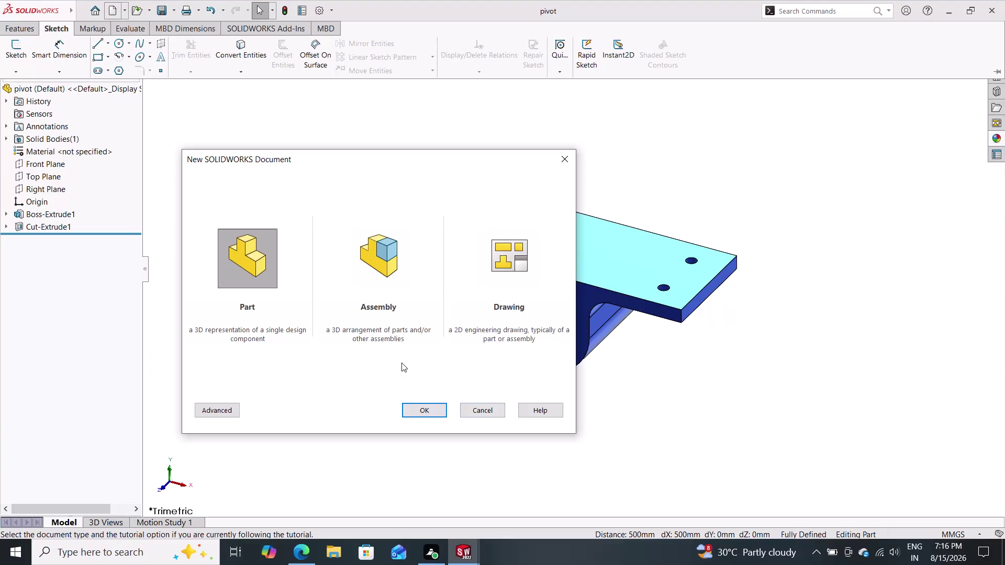
Create a new blank Part document from the New SOLIDWORKS Document dialog.
click(423, 408)
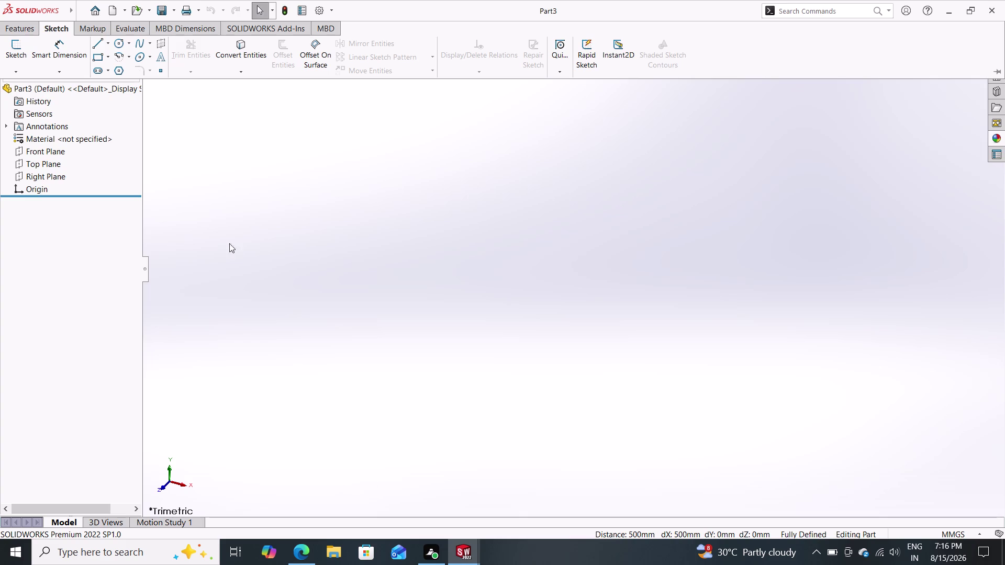
click(62, 154)
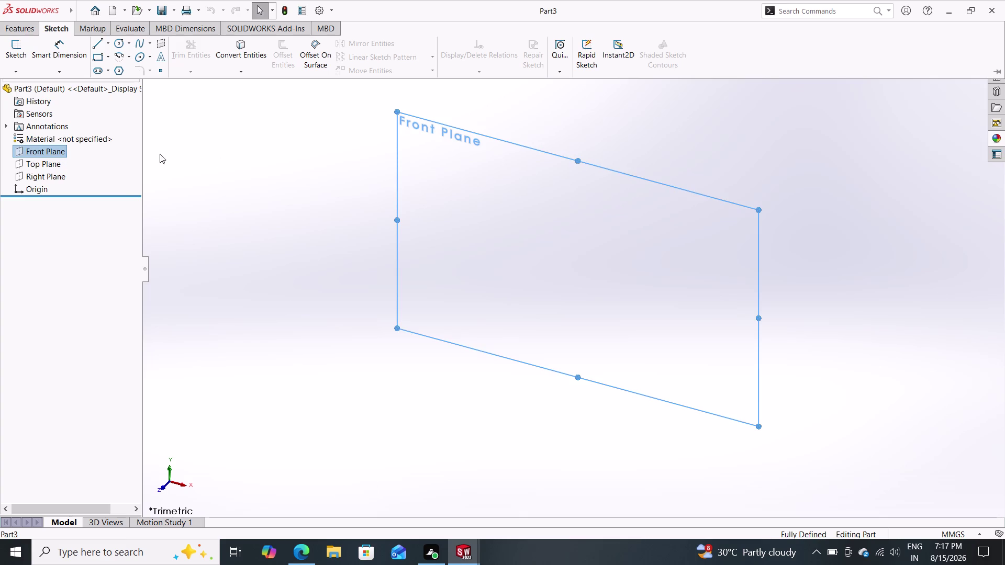
Start a new sketch on the Front Plane.
click(31, 152)
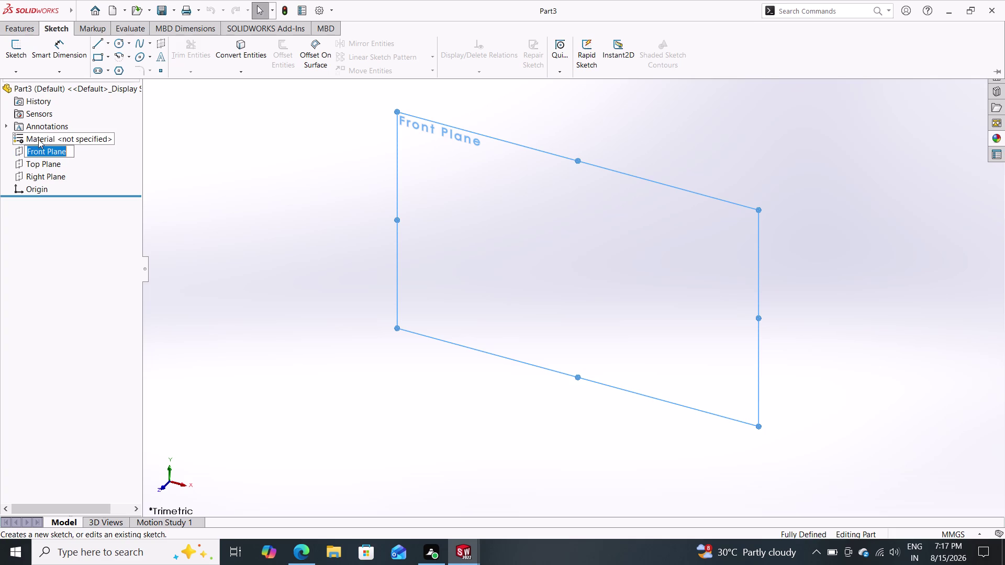
click(31, 156)
click(14, 153)
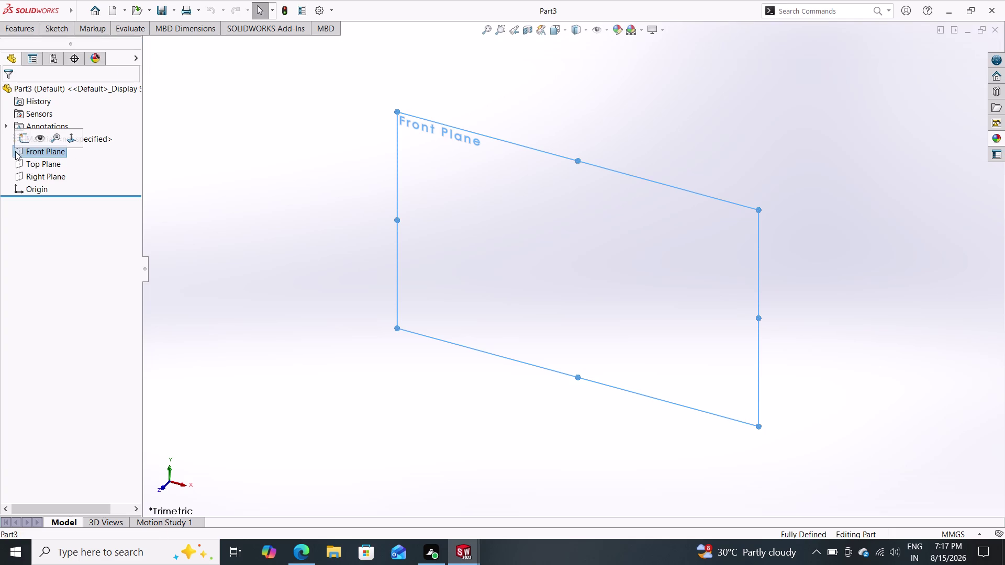
click(22, 140)
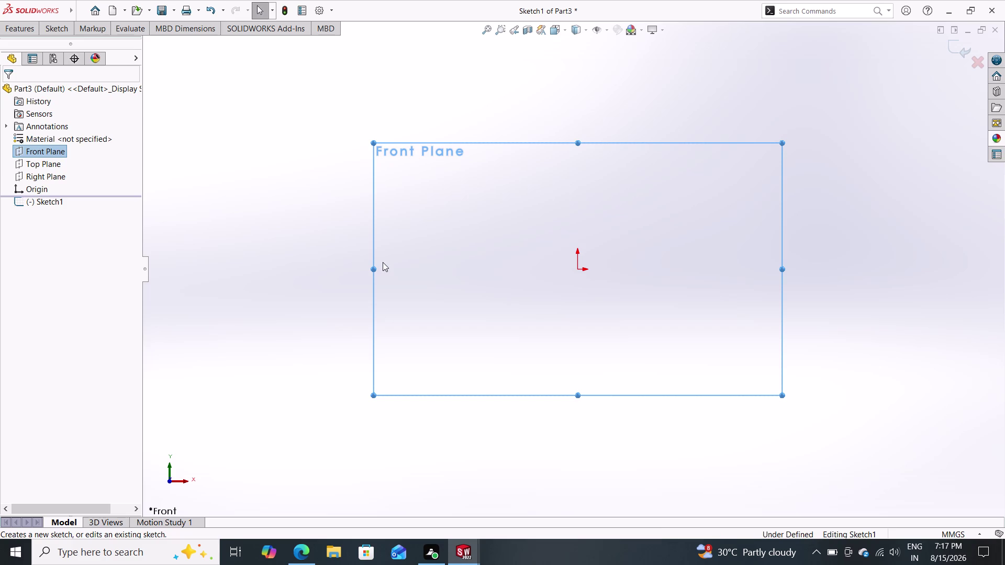
Draw a vertical construction centerline running down from the origin.
click(62, 25)
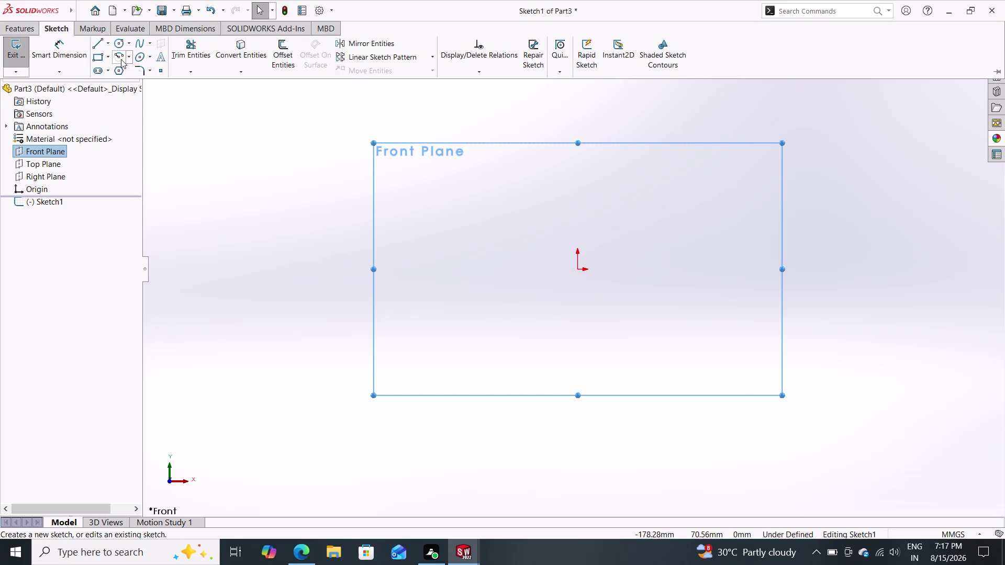
click(106, 40)
click(112, 67)
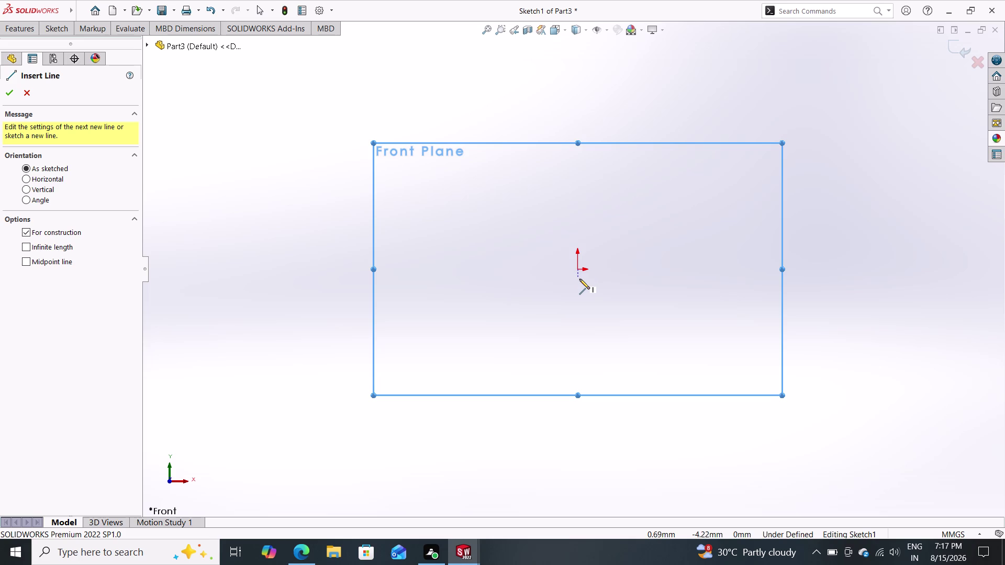
click(578, 270)
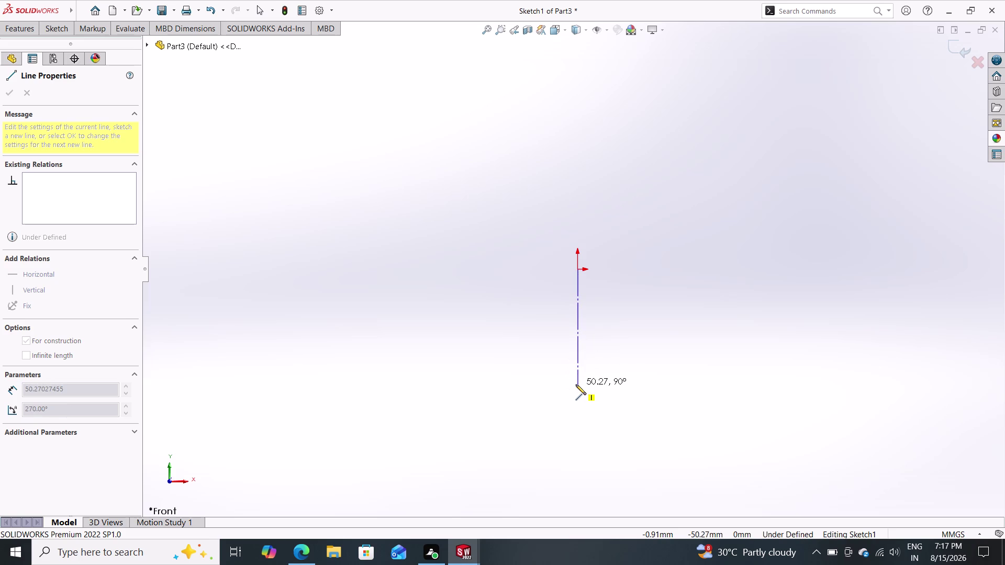
click(575, 420)
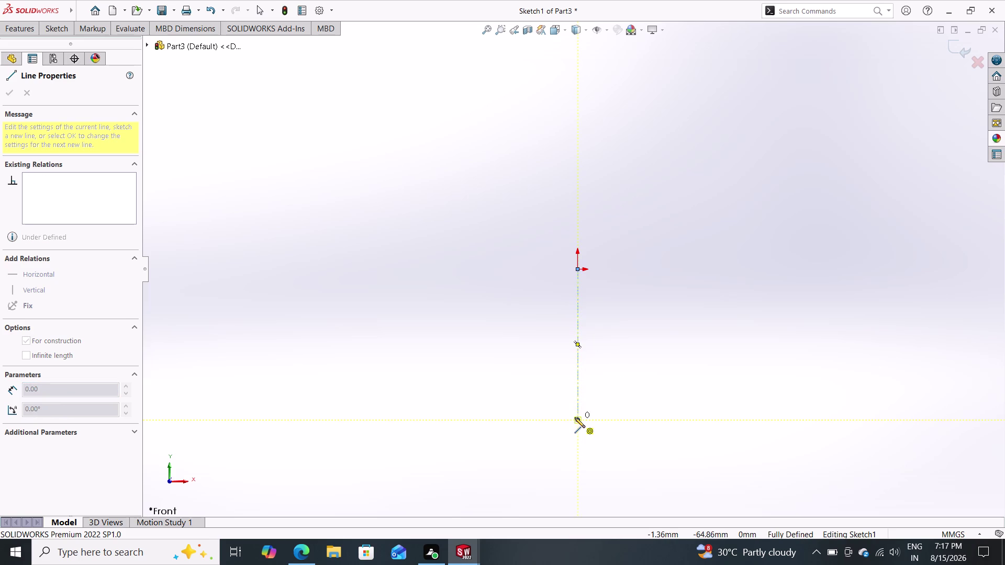
key(Escape)
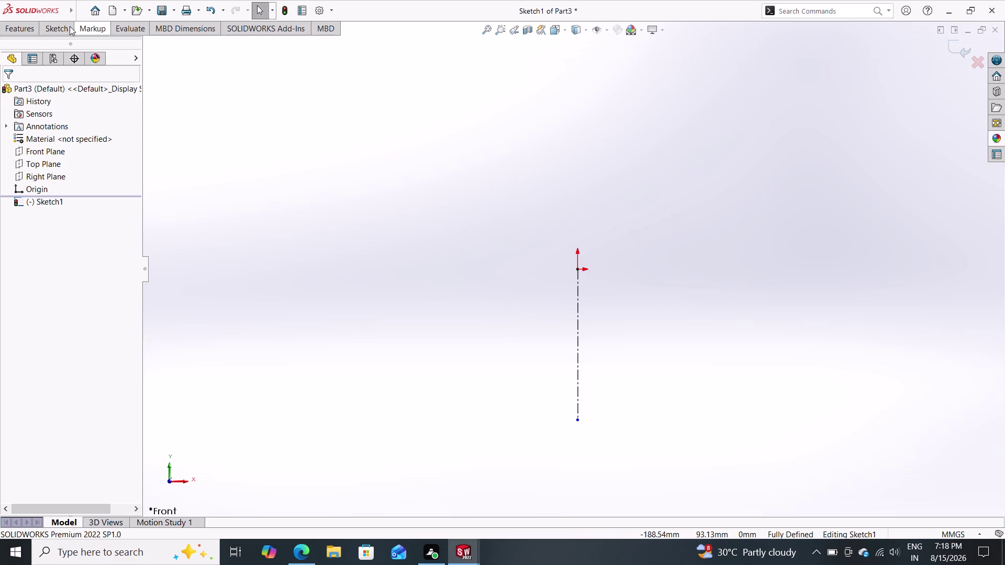
click(56, 27)
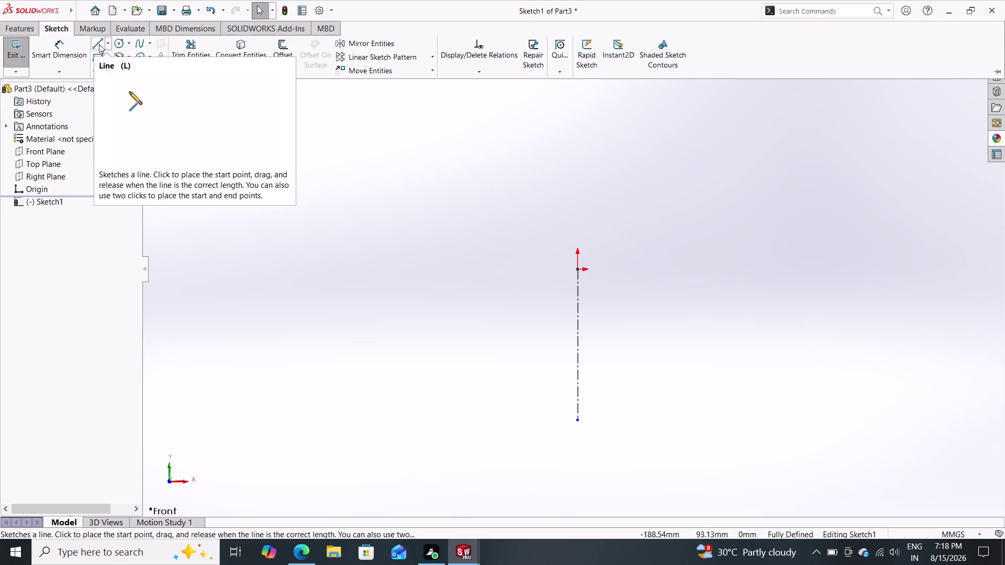
Draw bottom, left and top lines forming a tall outline joined to the centerline.
click(94, 44)
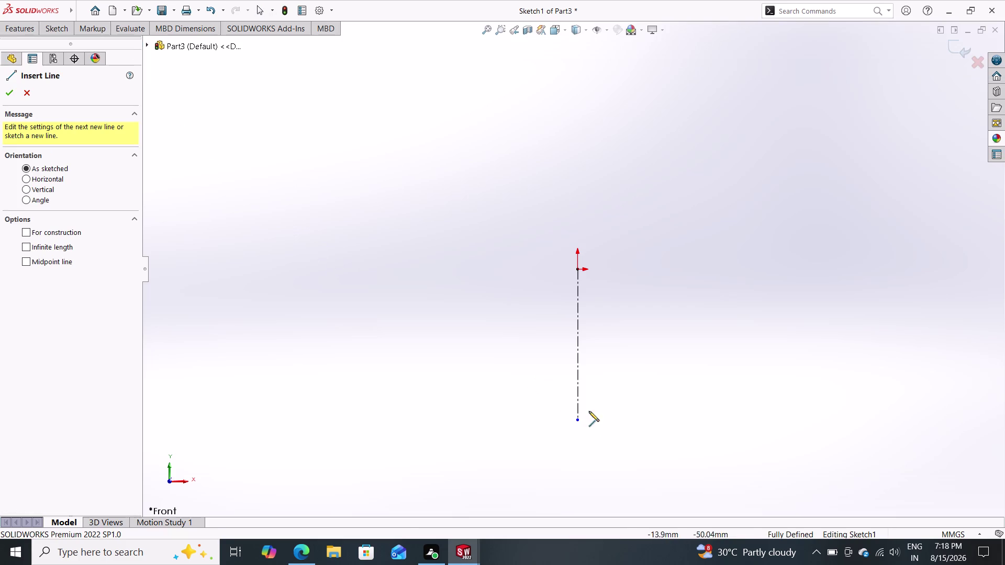
click(578, 421)
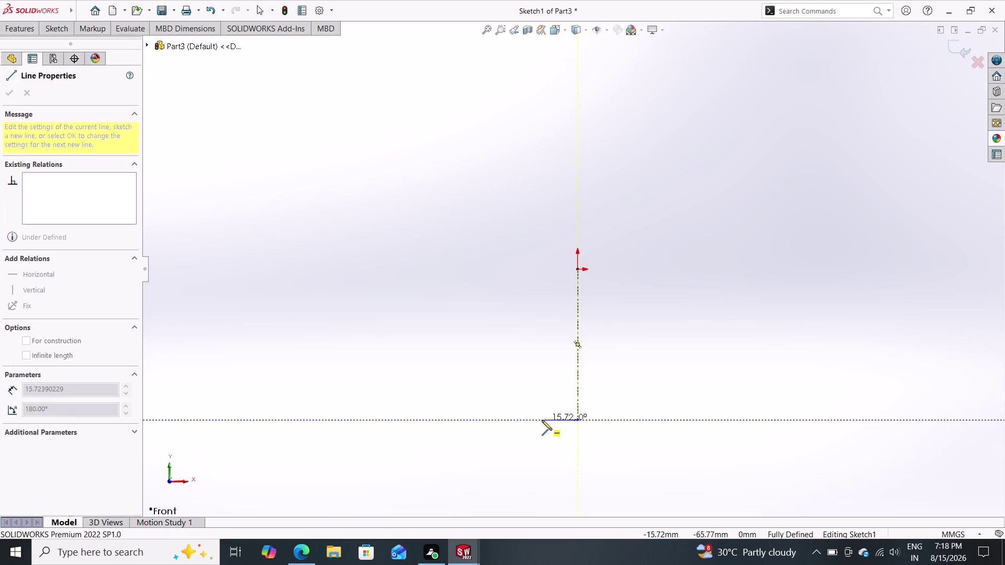
click(542, 421)
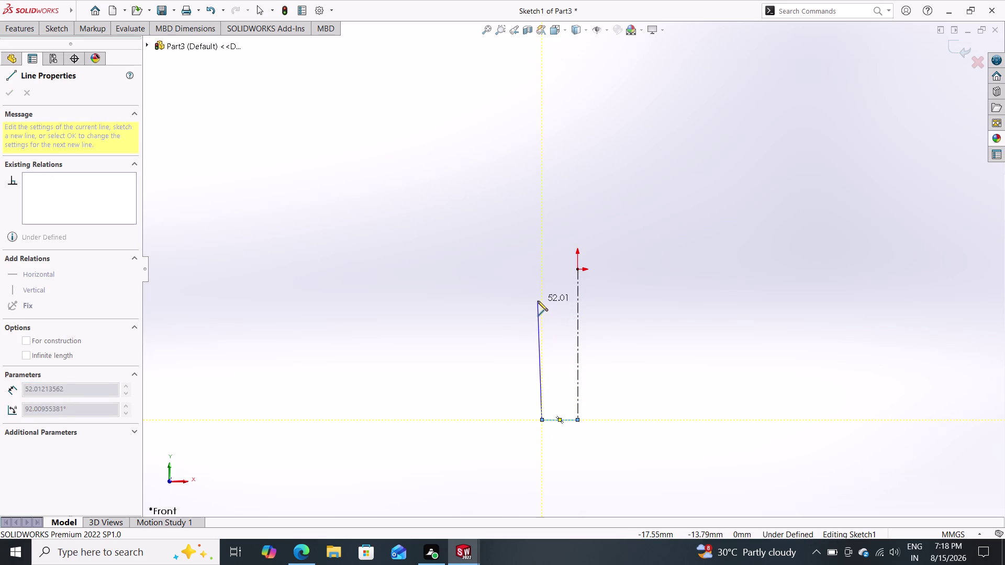
click(541, 268)
click(579, 268)
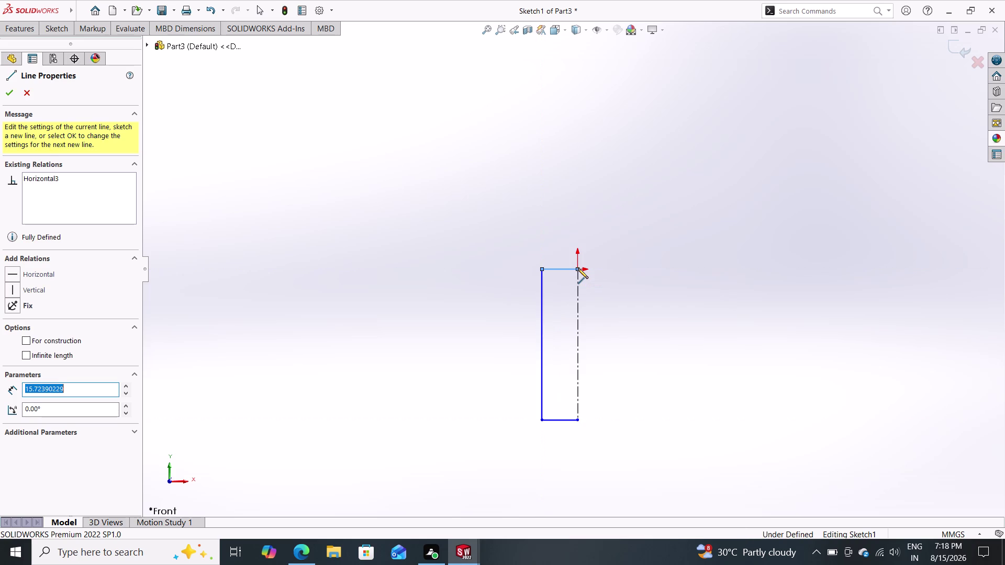
key(Escape)
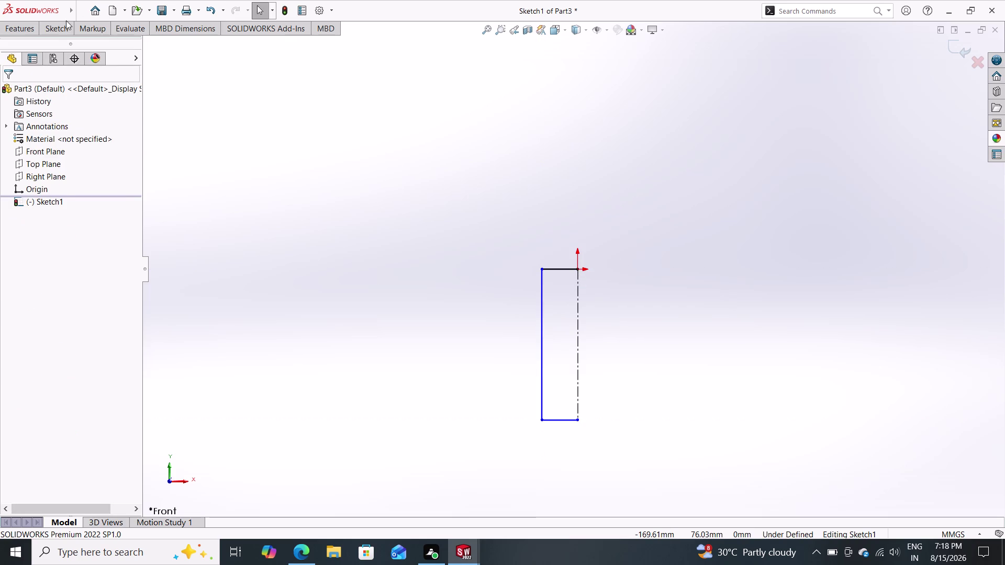
Start Smart Dimension on the left line to set its height.
click(59, 26)
click(58, 51)
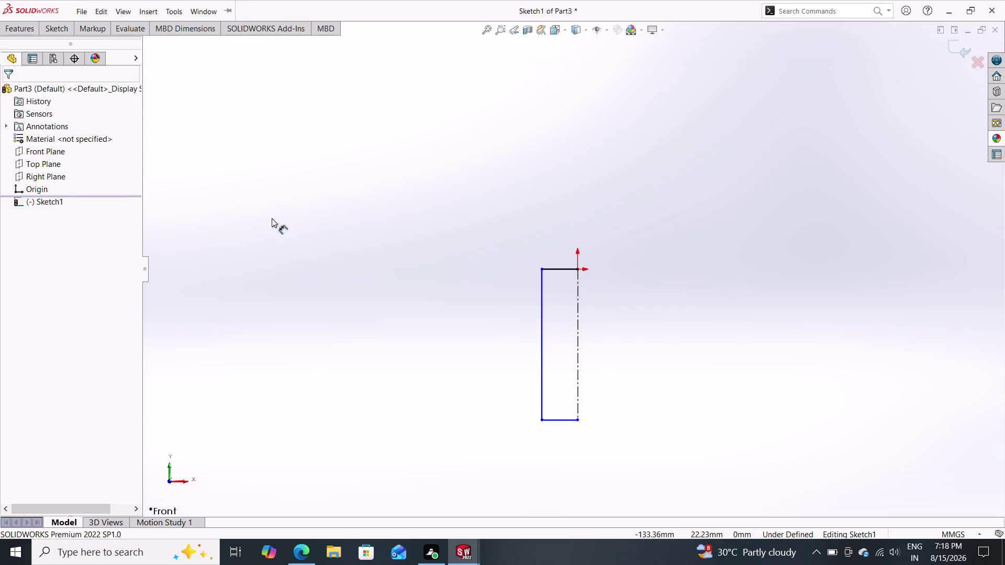
drag(540, 330, 530, 329)
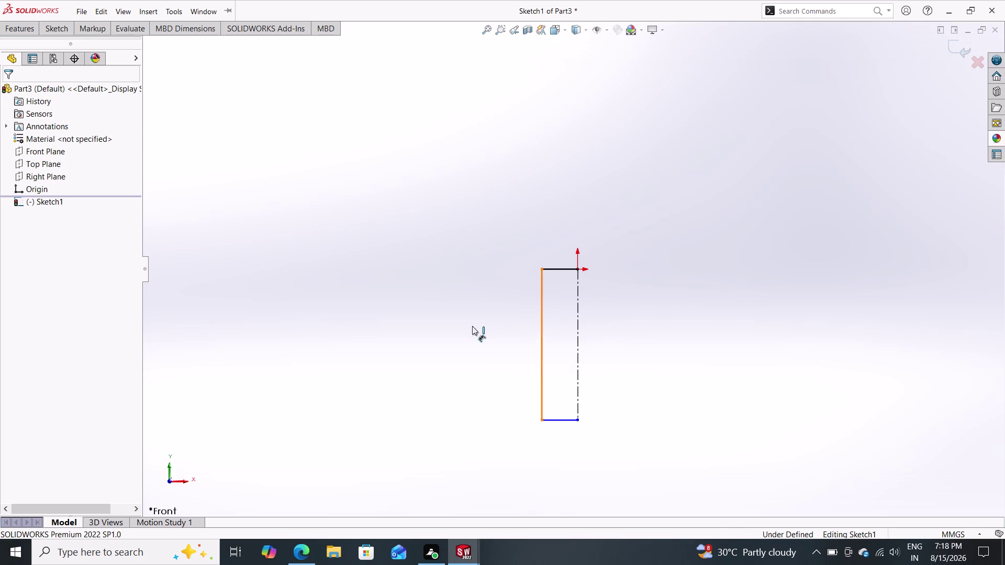
click(460, 326)
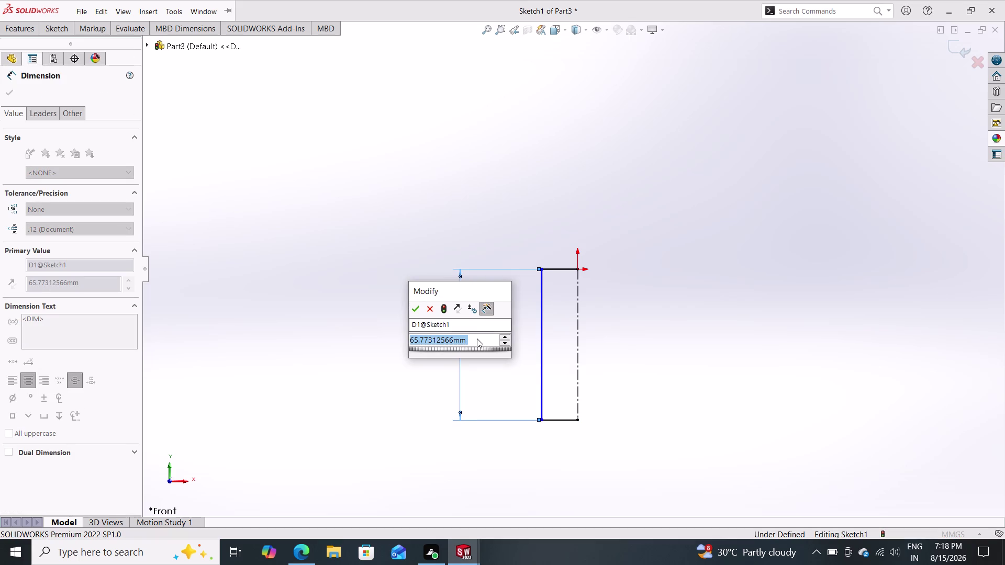
Dimension the outline 325 mm tall and 75 mm wide.
text(325)
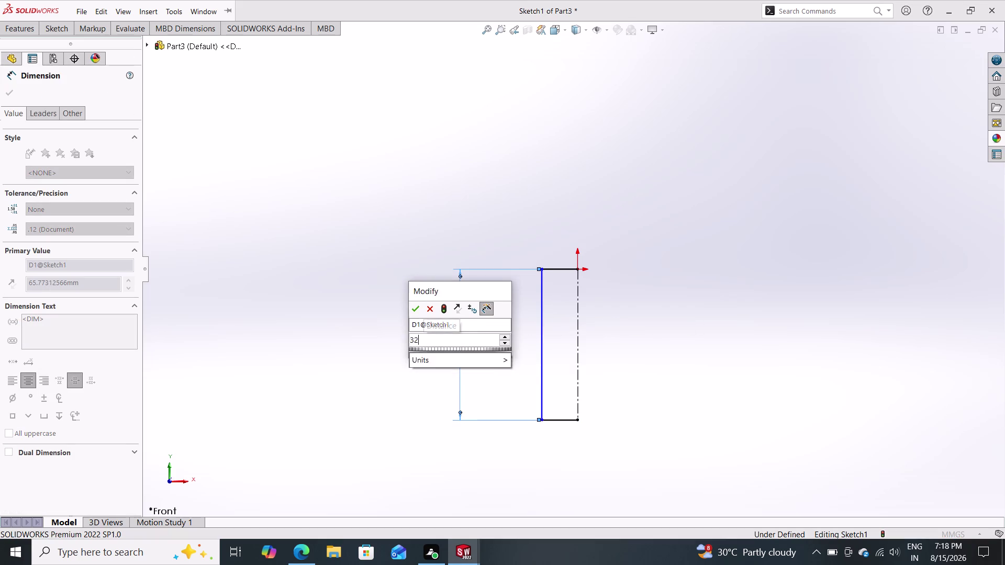
key(Return)
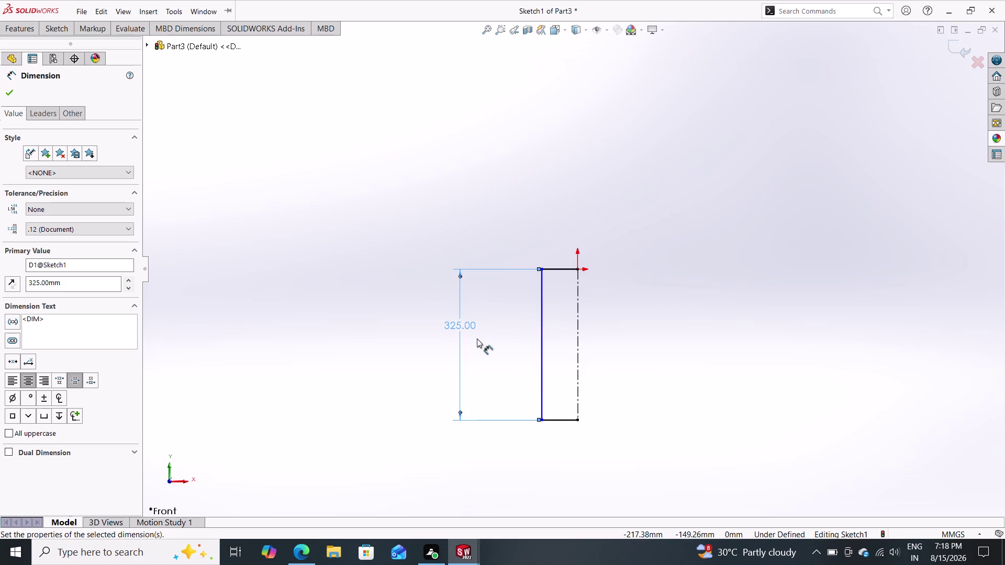
click(559, 420)
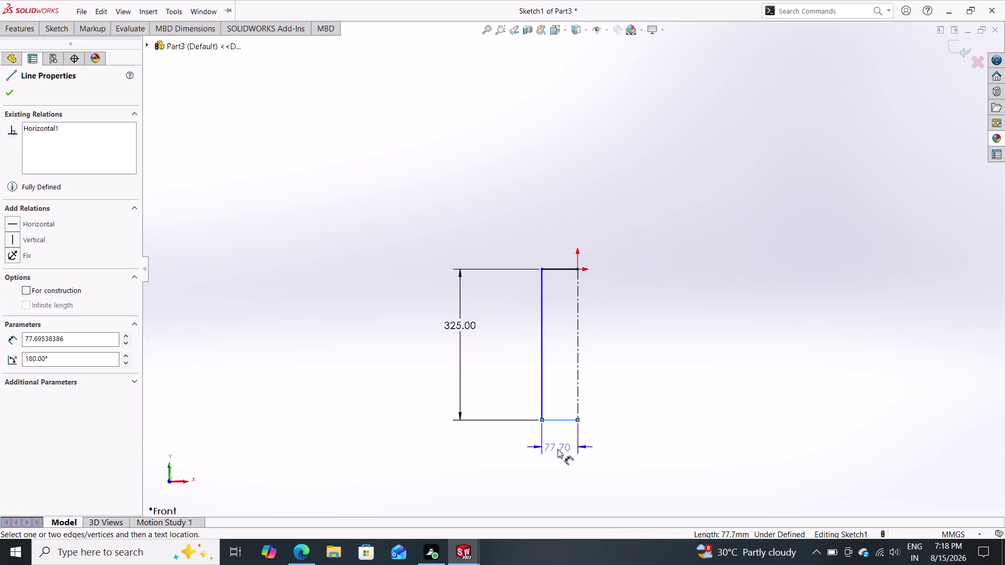
click(557, 449)
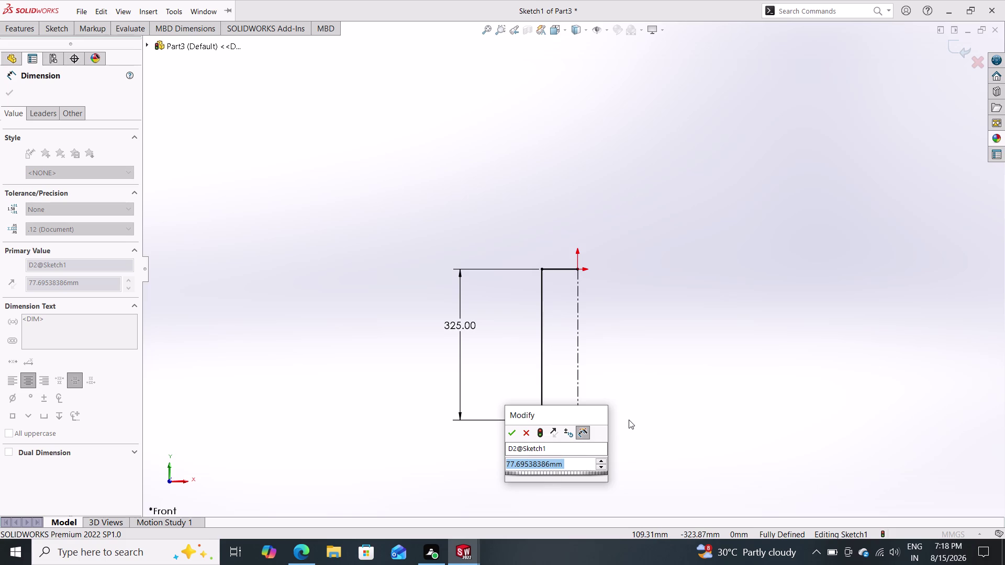
text(75)
key(Return)
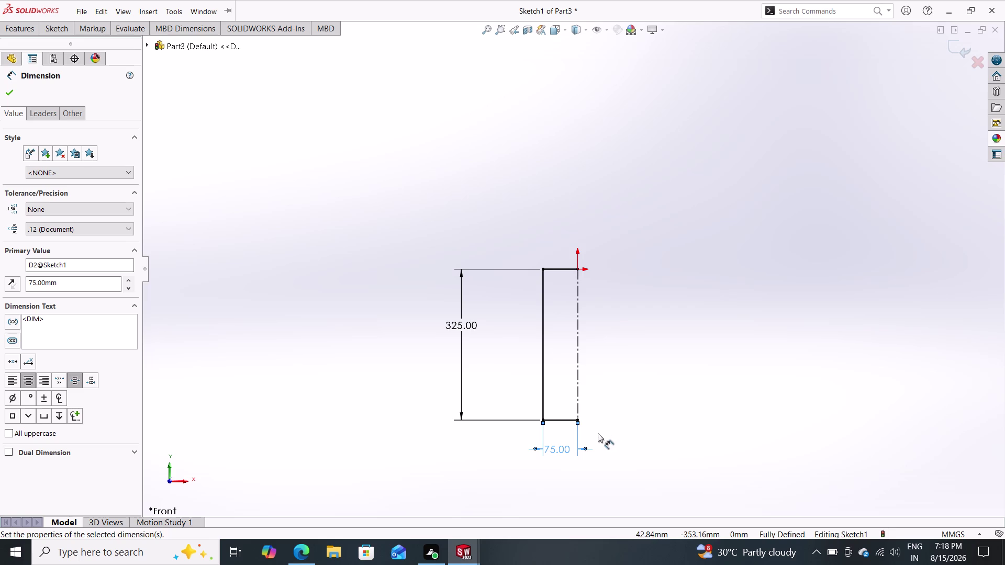
click(56, 31)
Draw a line along the centerline from its bottom end up to the origin.
click(96, 43)
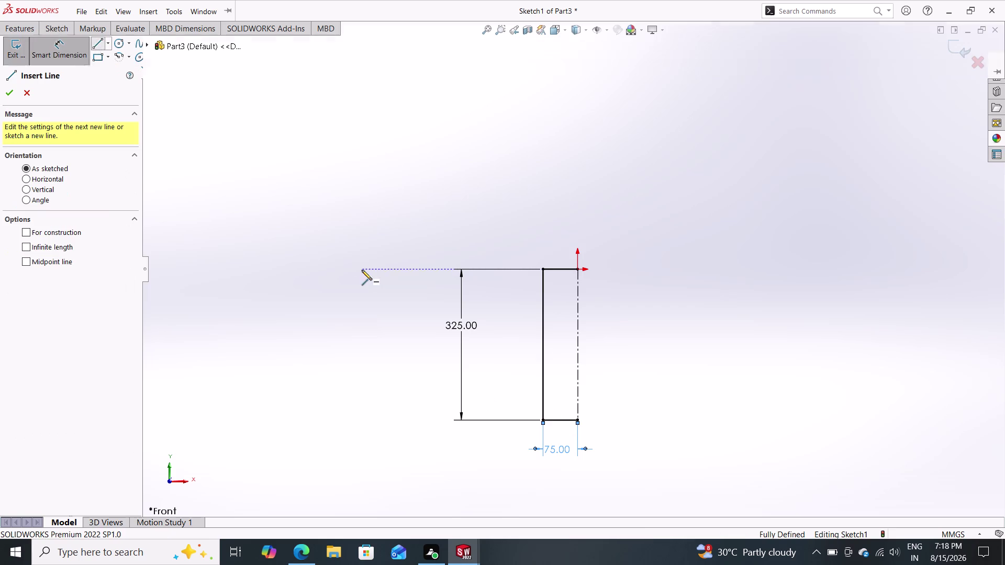
click(577, 422)
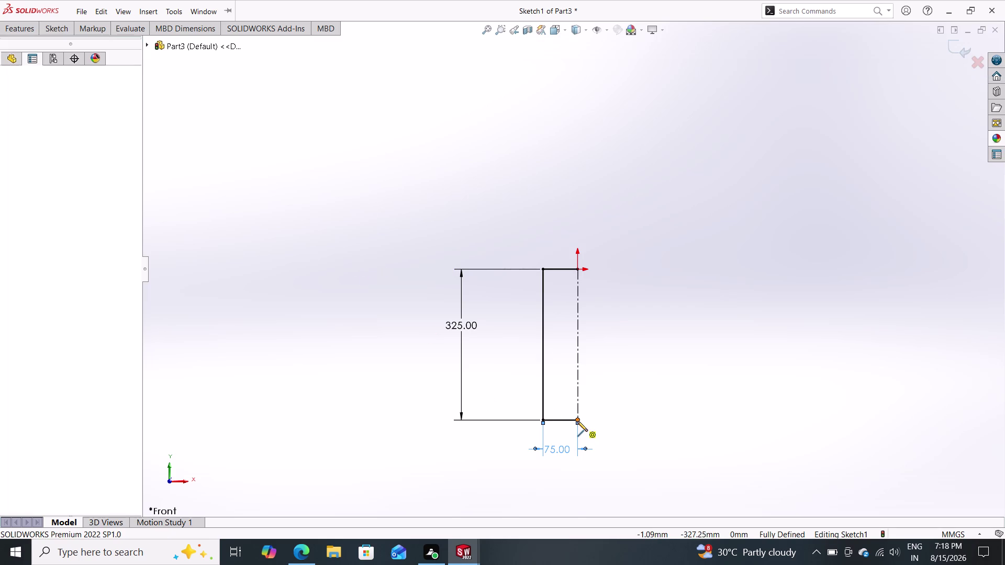
click(578, 270)
key(Escape)
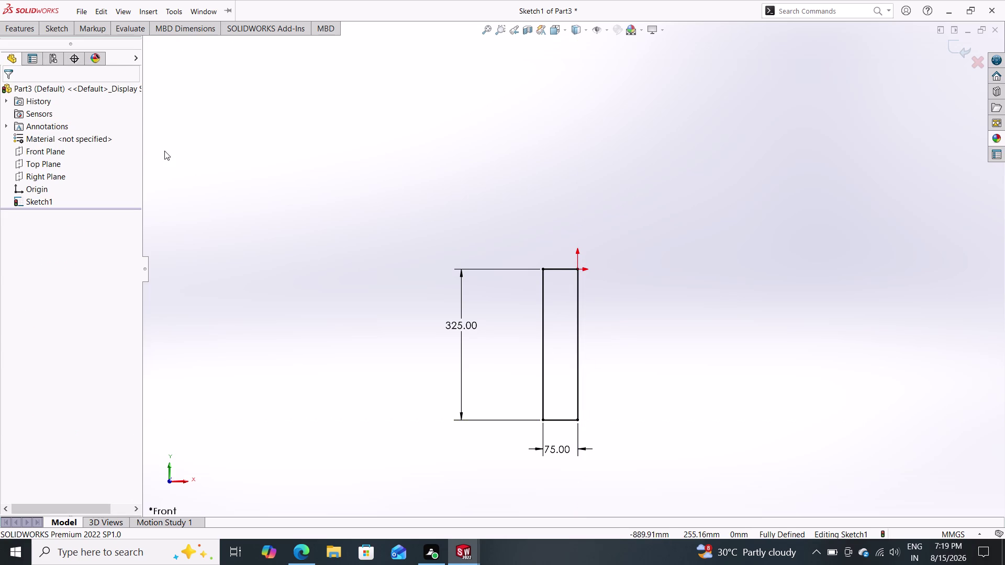
click(52, 29)
Revolve the 325 × 75 outline 360° about Line1, then start a new Front Plane sketch.
click(22, 24)
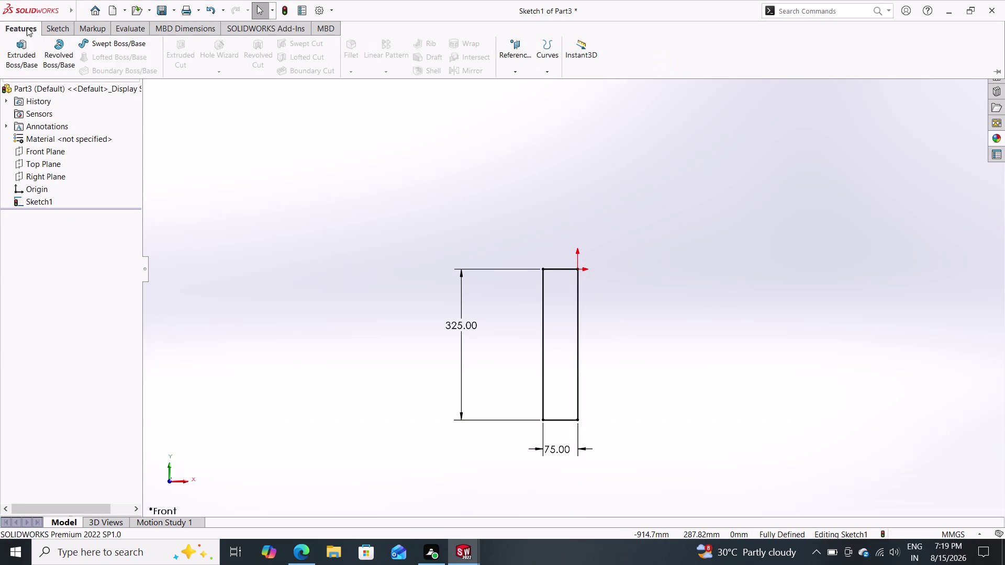
click(58, 46)
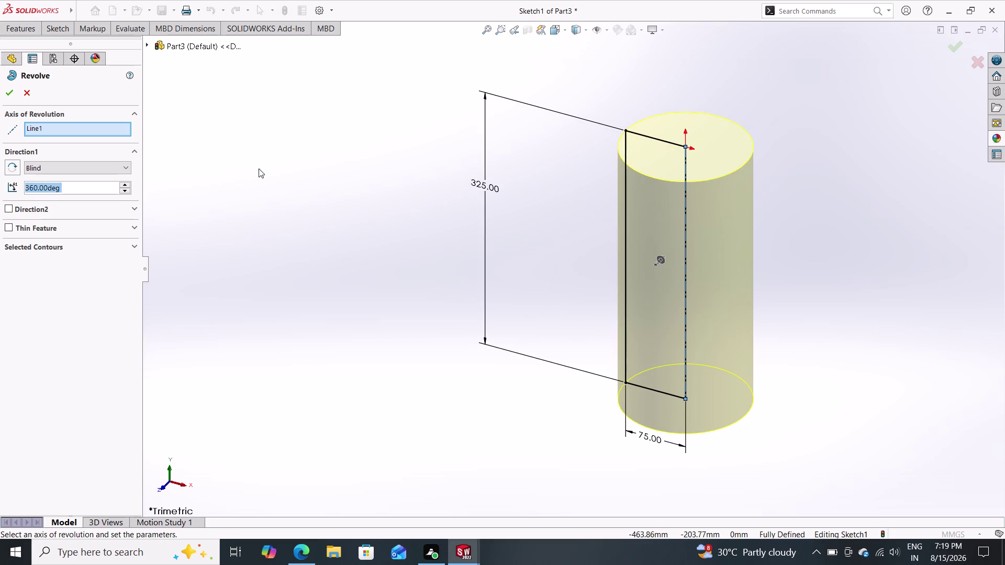
click(6, 93)
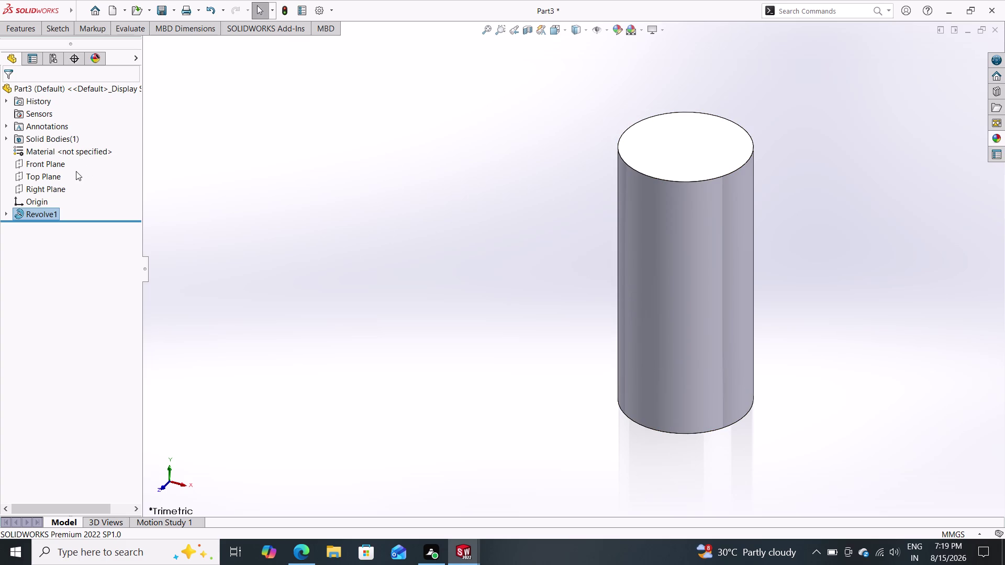
click(49, 164)
click(59, 150)
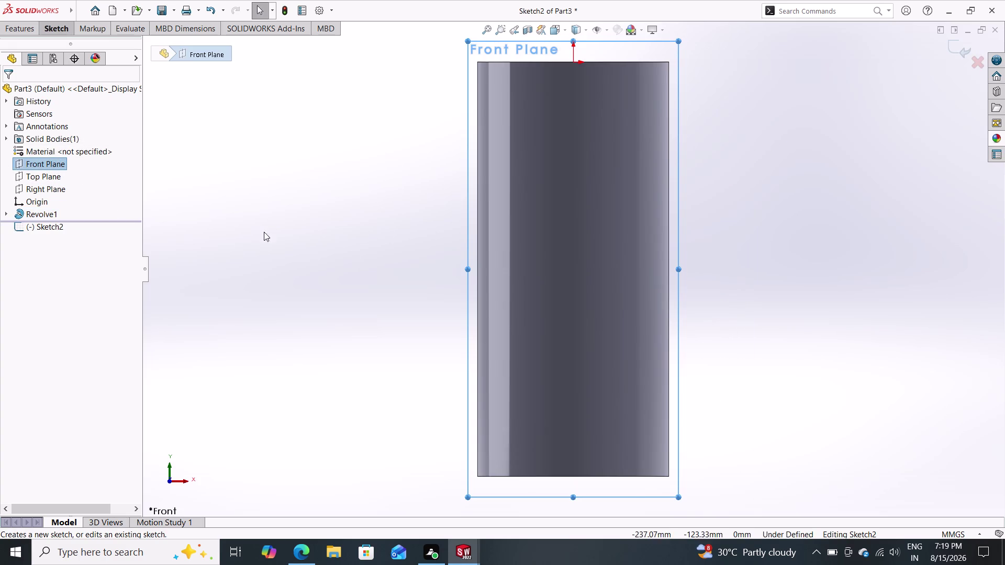
Draw an L of two lines: horizontal from the origin, then vertical upward.
scroll(down, 3)
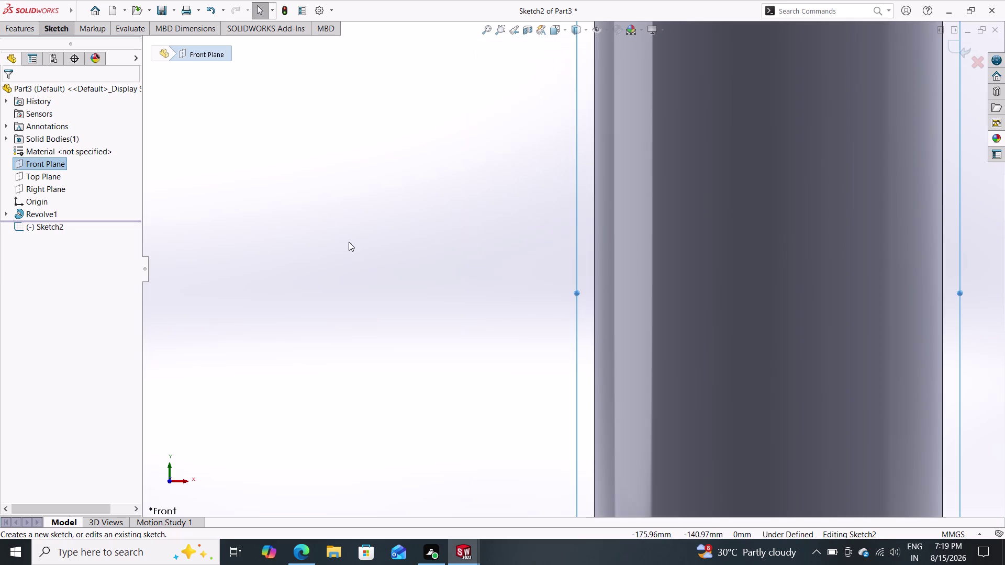
scroll(up, 3)
scroll(up, 3)
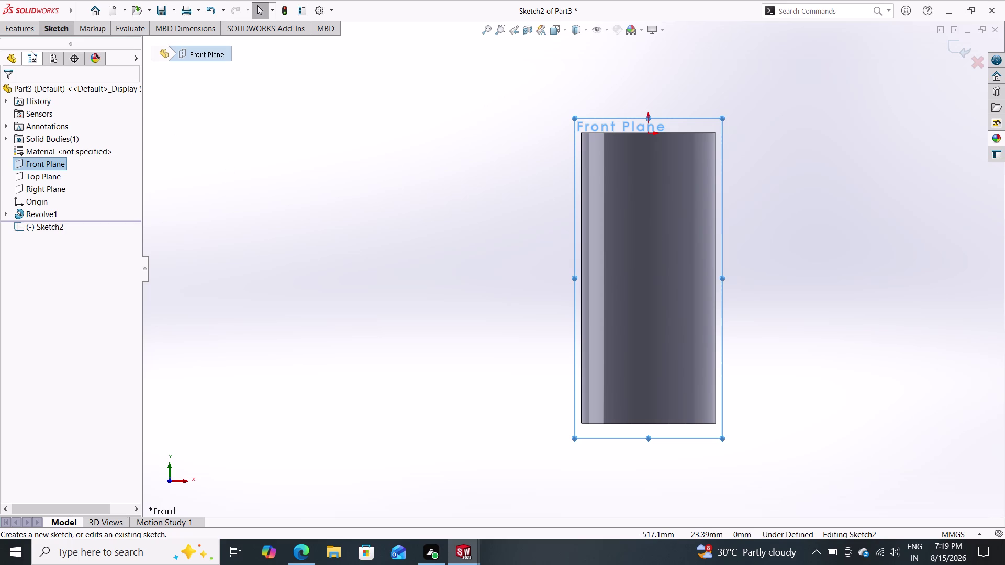
click(57, 33)
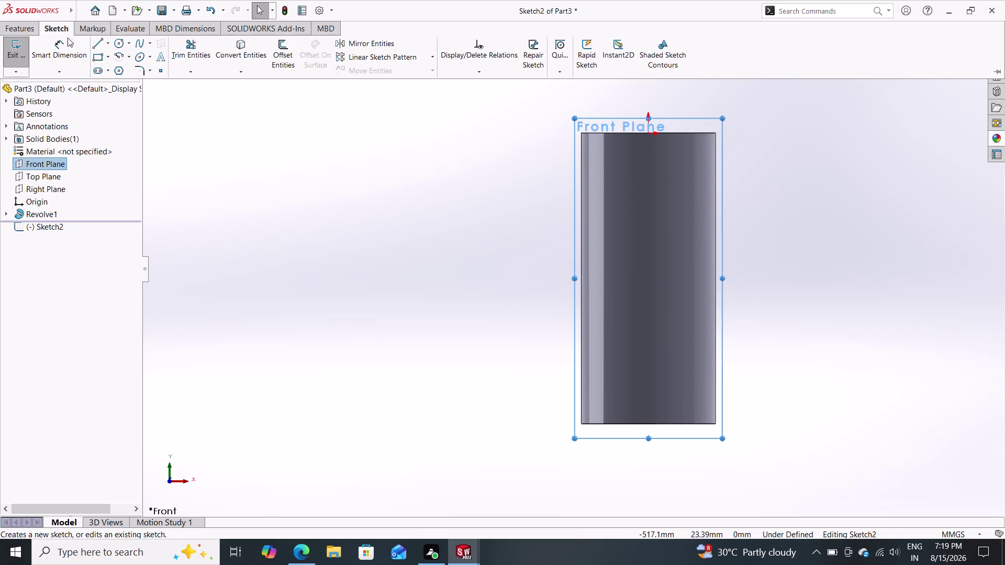
click(97, 41)
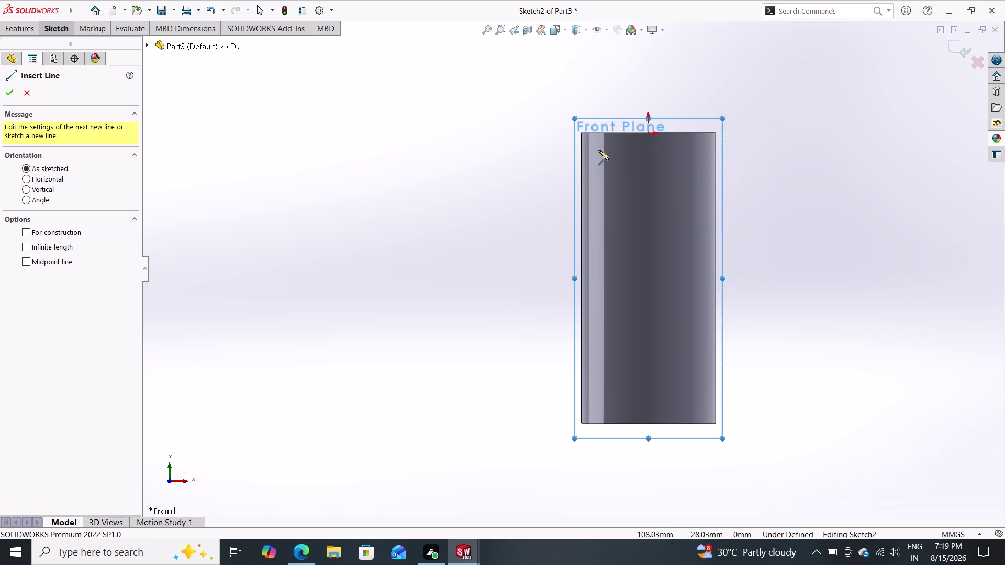
click(649, 131)
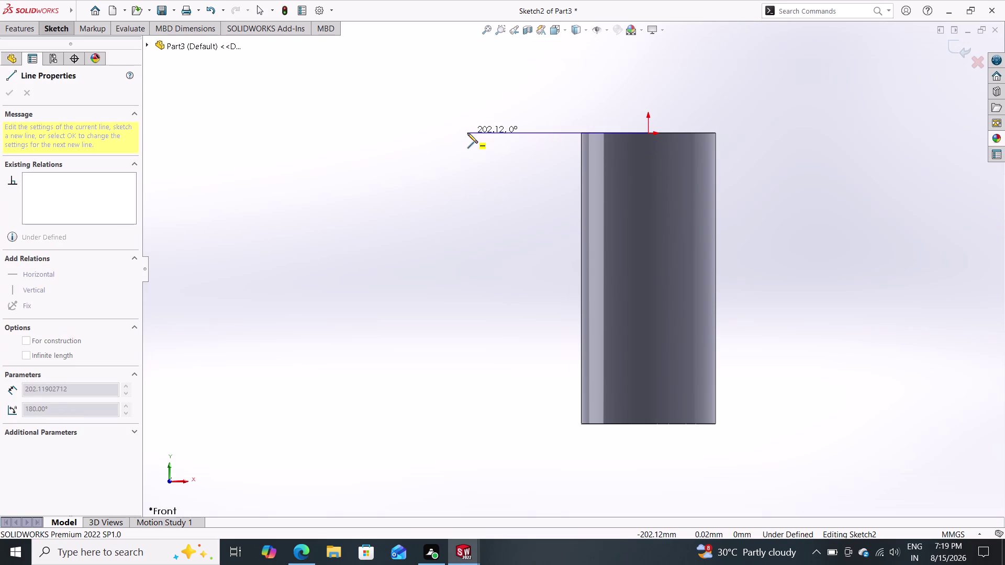
click(438, 134)
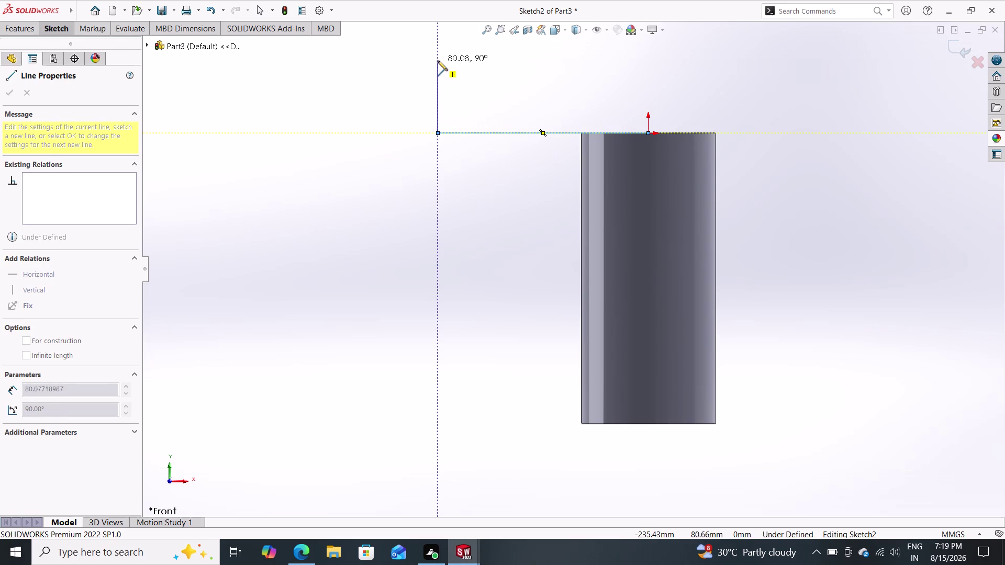
click(438, 40)
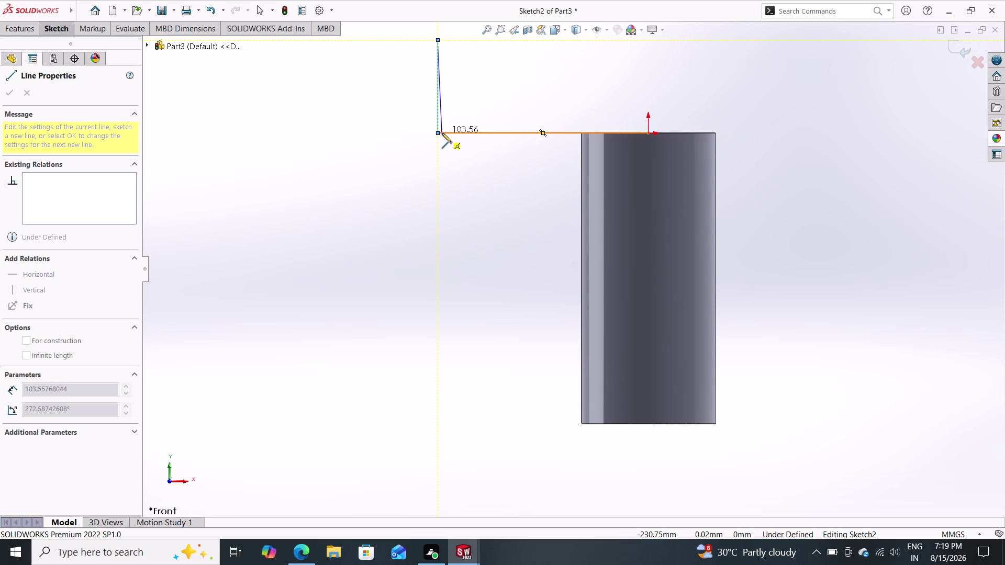
key(Escape)
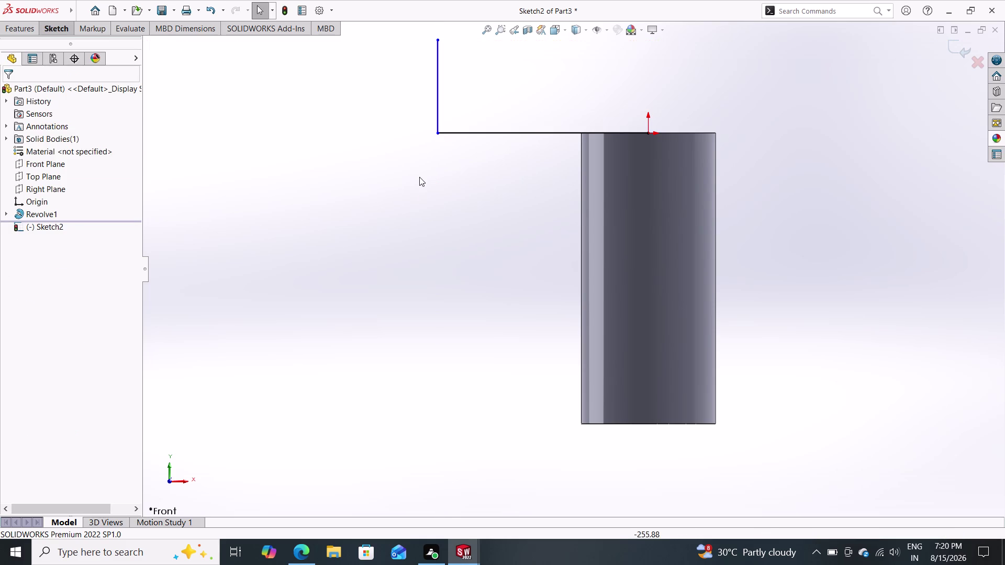
Dimension the horizontal line to 180 mm, entered as 360/2.
click(54, 23)
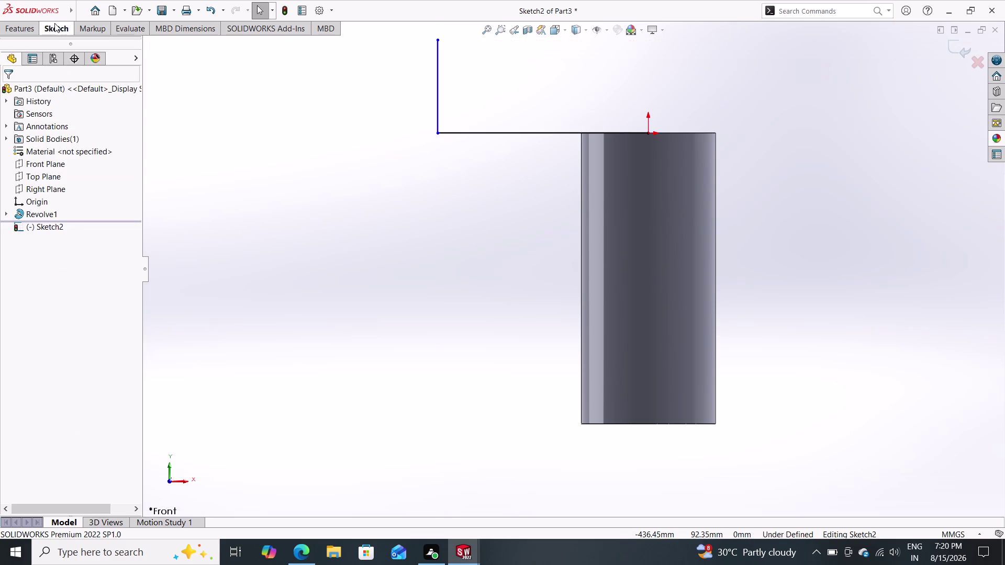
click(62, 45)
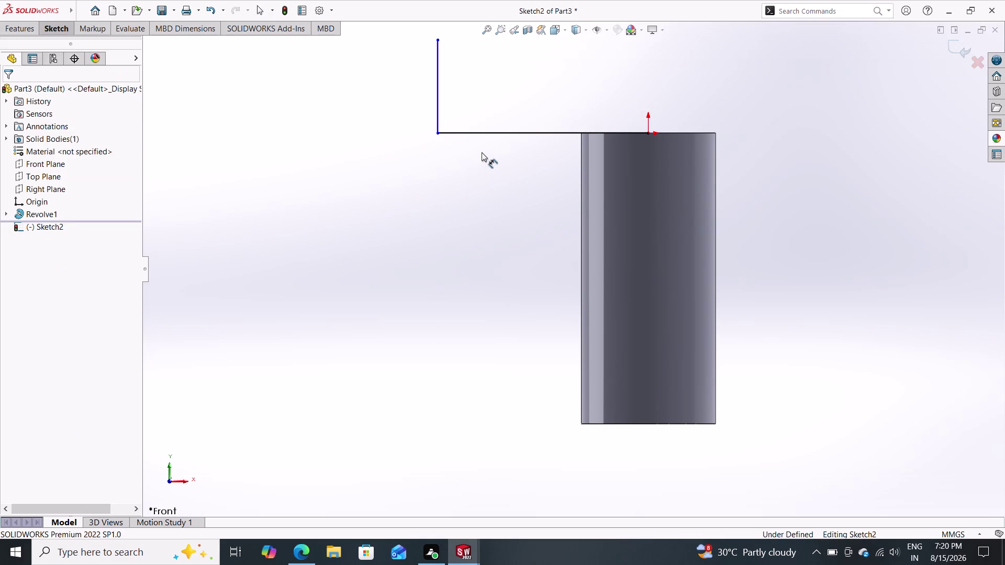
click(488, 132)
click(487, 194)
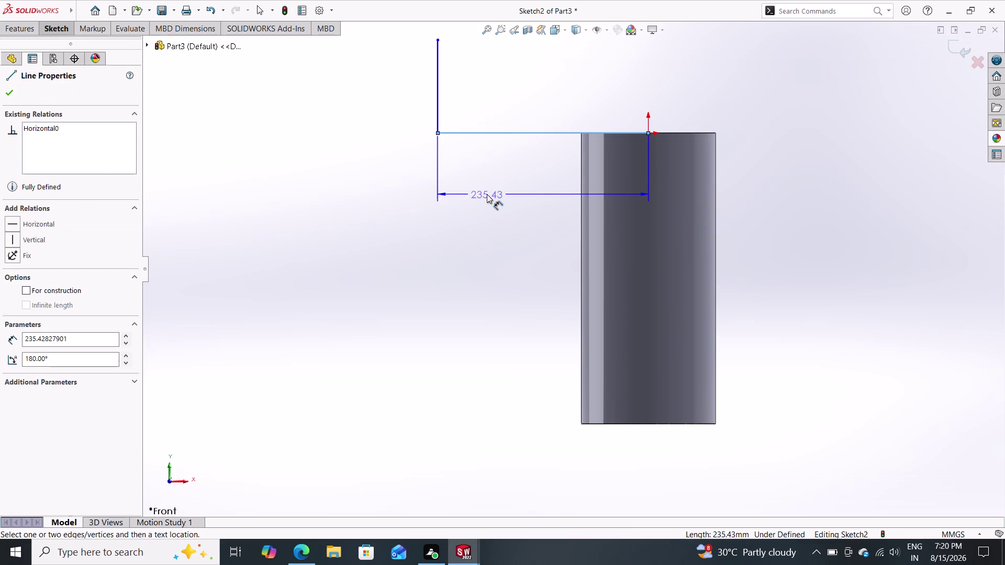
text(3)
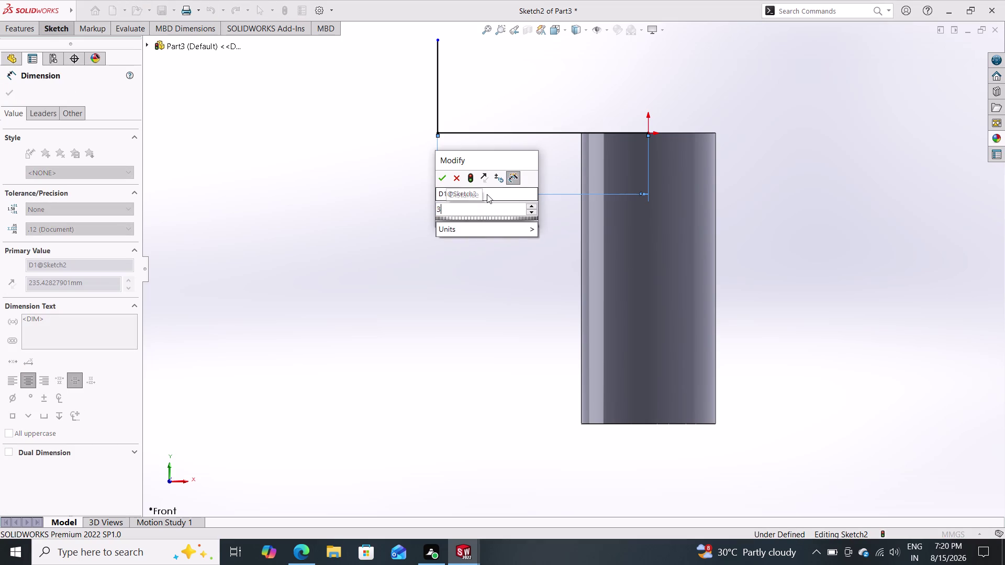
text(60)
text(/2)
key(Return)
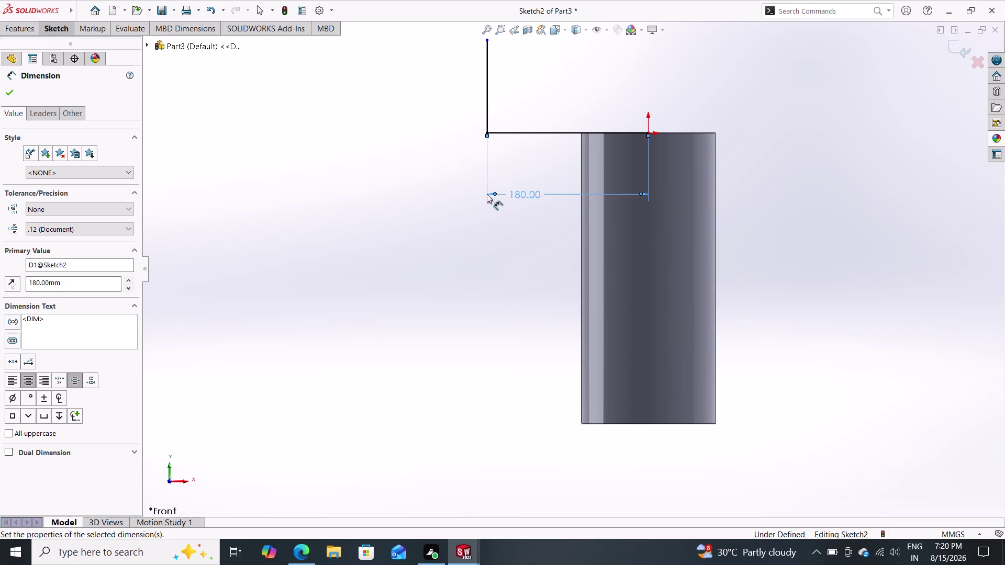
Dimension the vertical line to 380 mm.
click(489, 101)
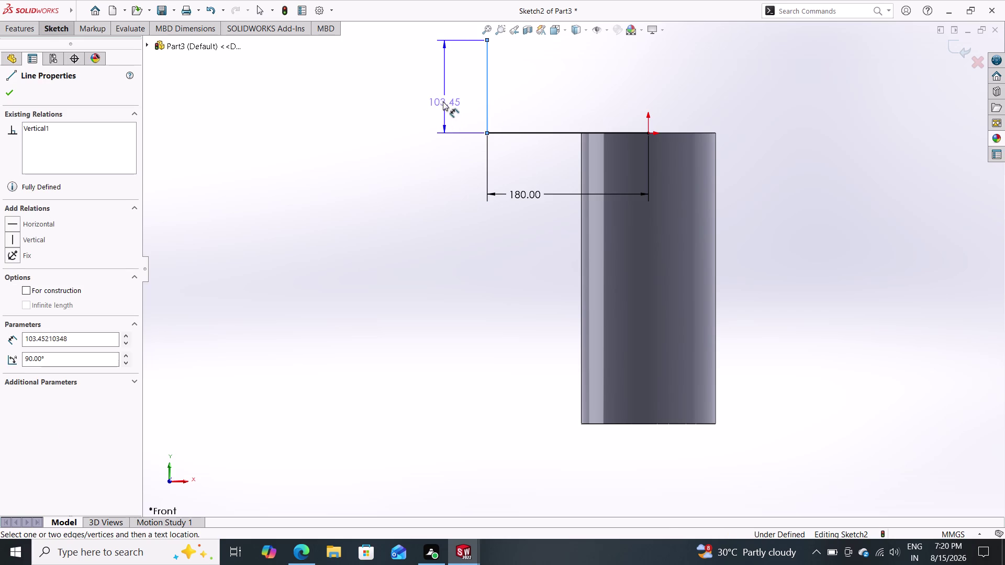
click(421, 95)
text(3)
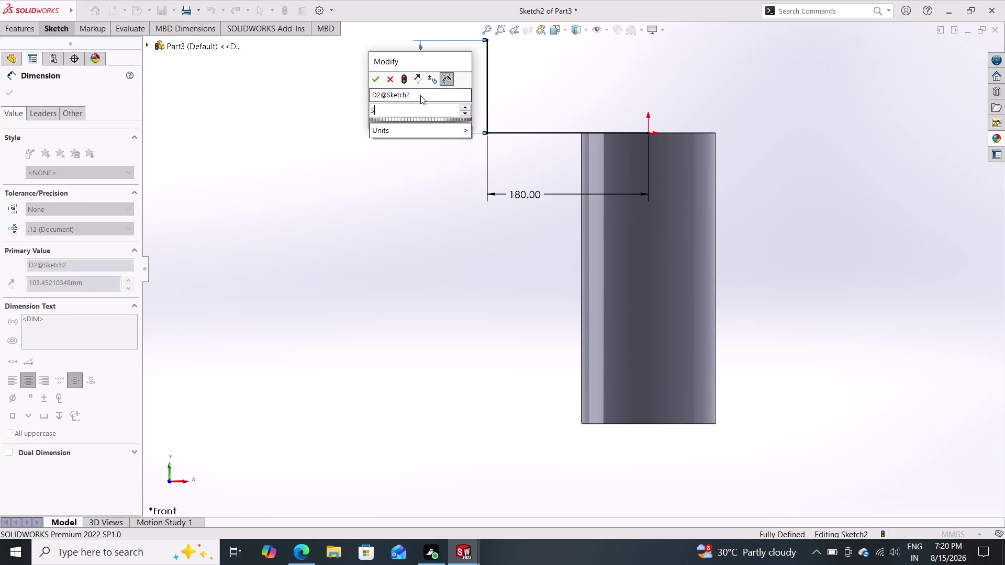
text(80)
key(Return)
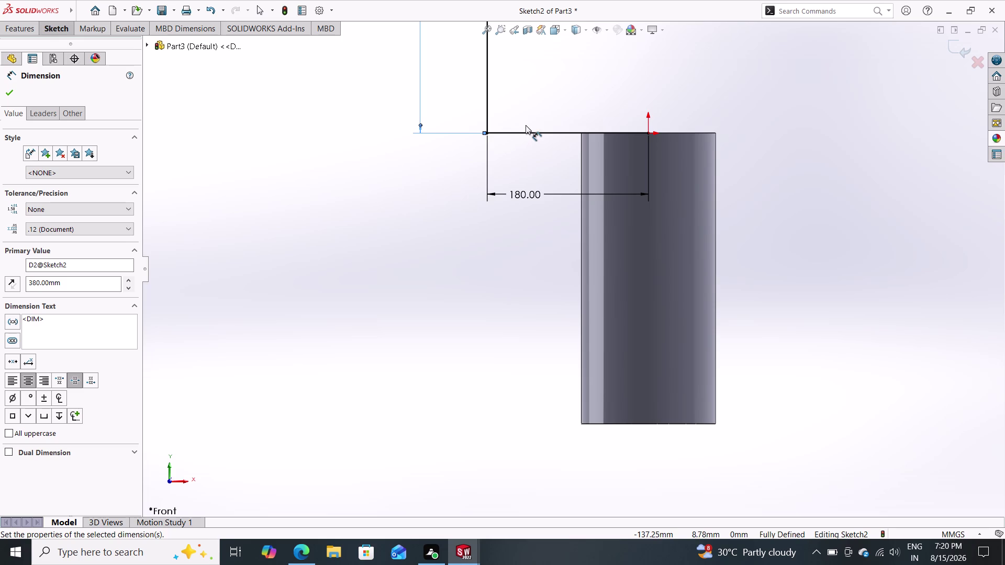
middle_drag(525, 125, 509, 144)
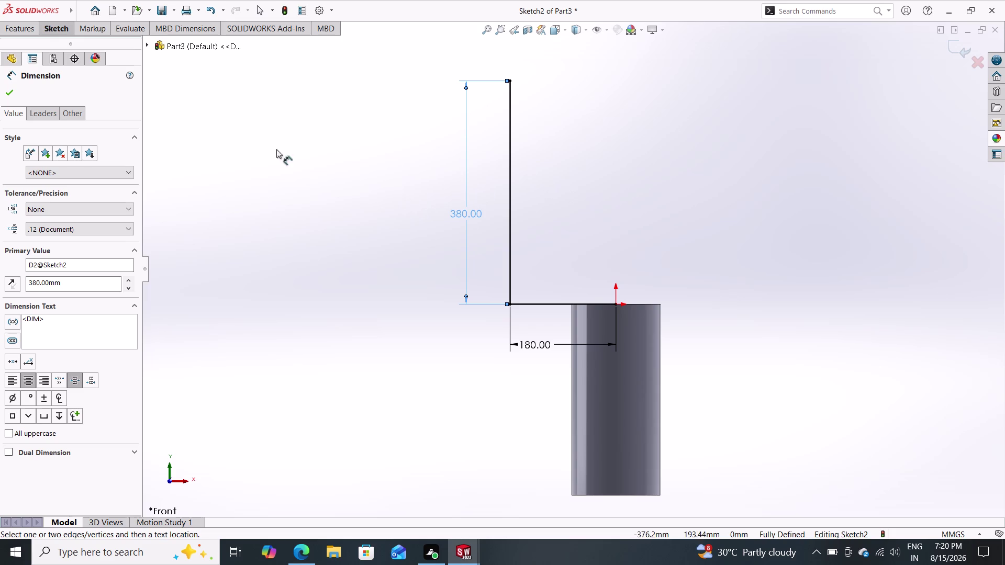
click(9, 93)
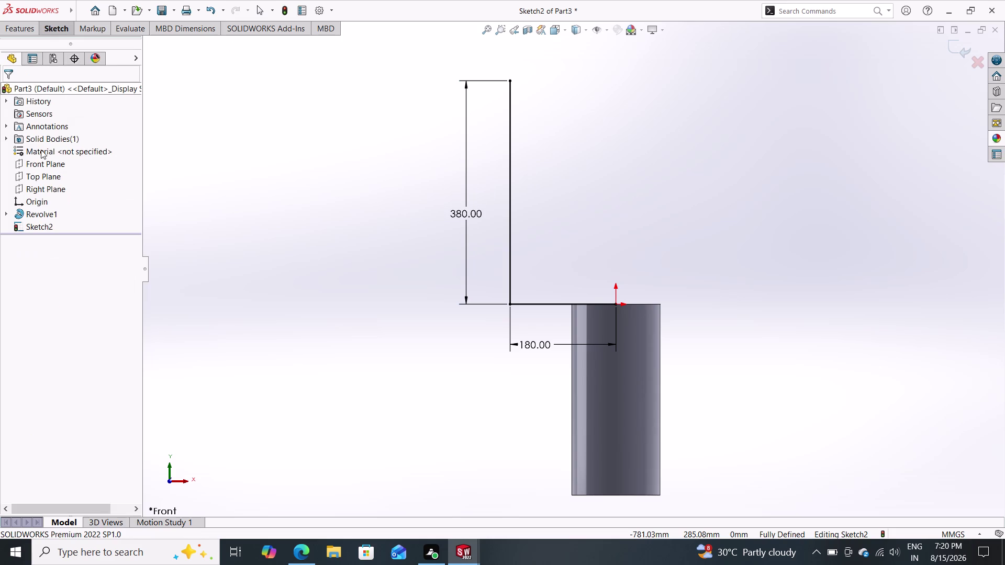
Exit the L-path sketch and start a new sketch on the Right Plane.
click(49, 192)
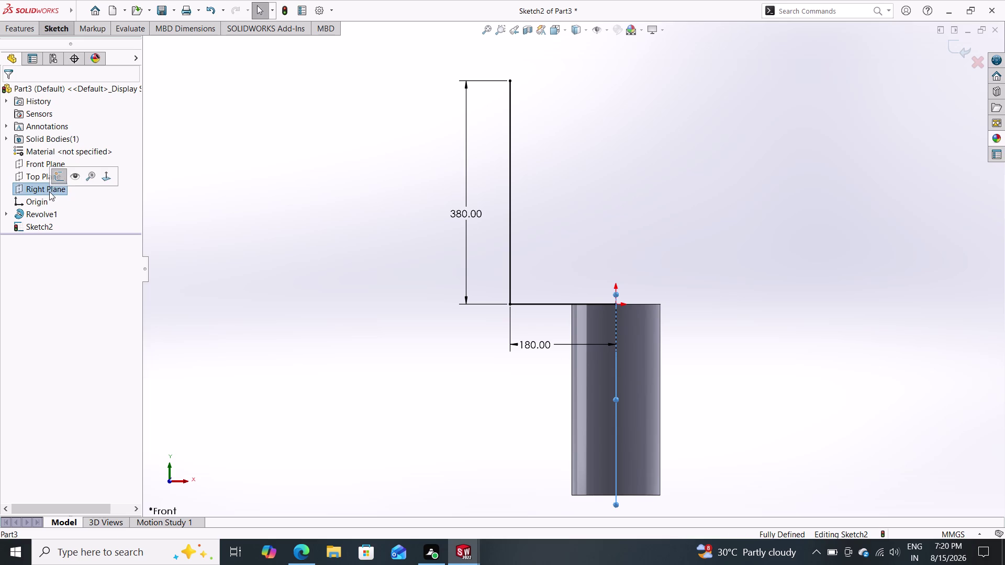
click(54, 177)
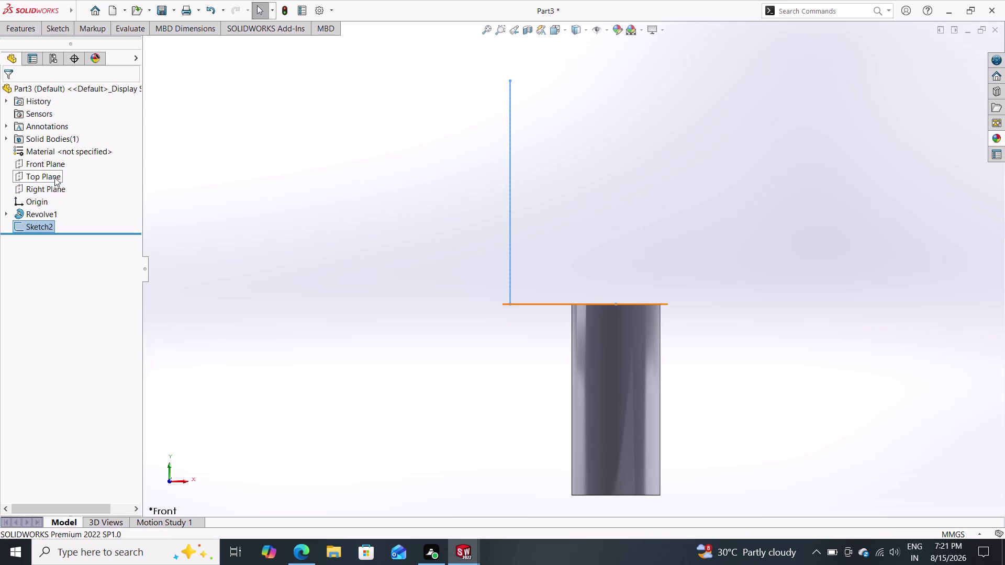
click(52, 191)
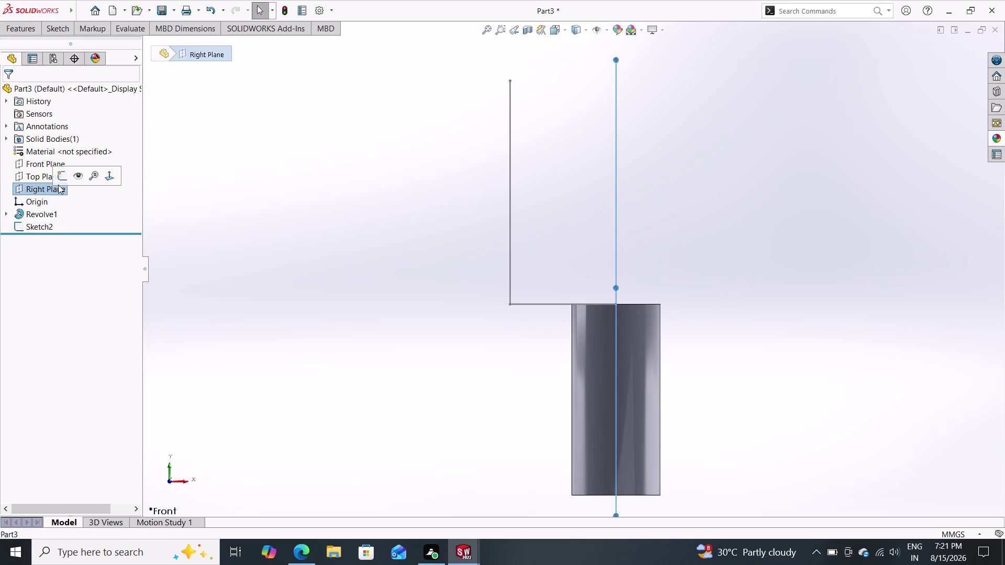
click(62, 179)
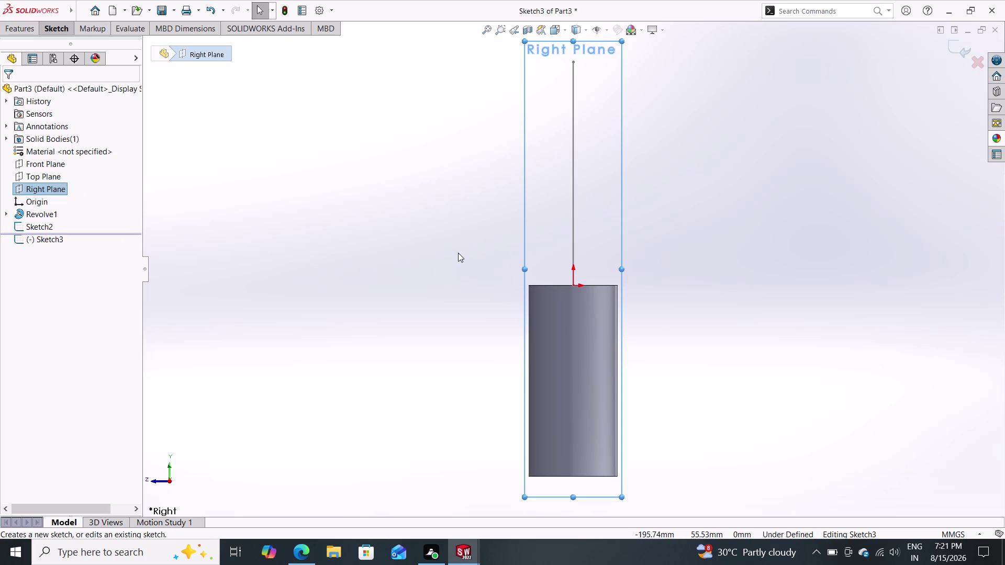
scroll(down, 3)
scroll(down, 3)
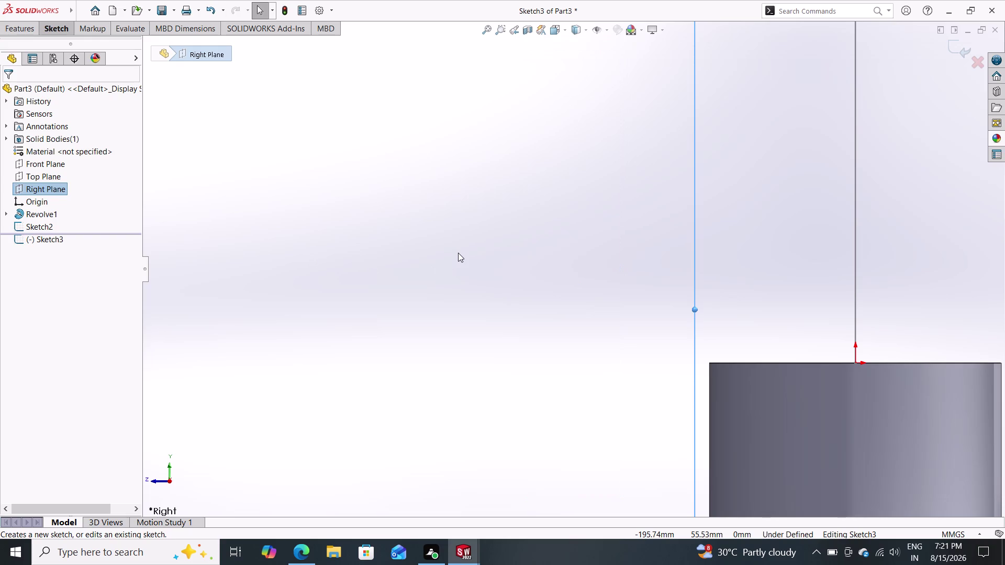
scroll(up, 3)
scroll(up, 3)
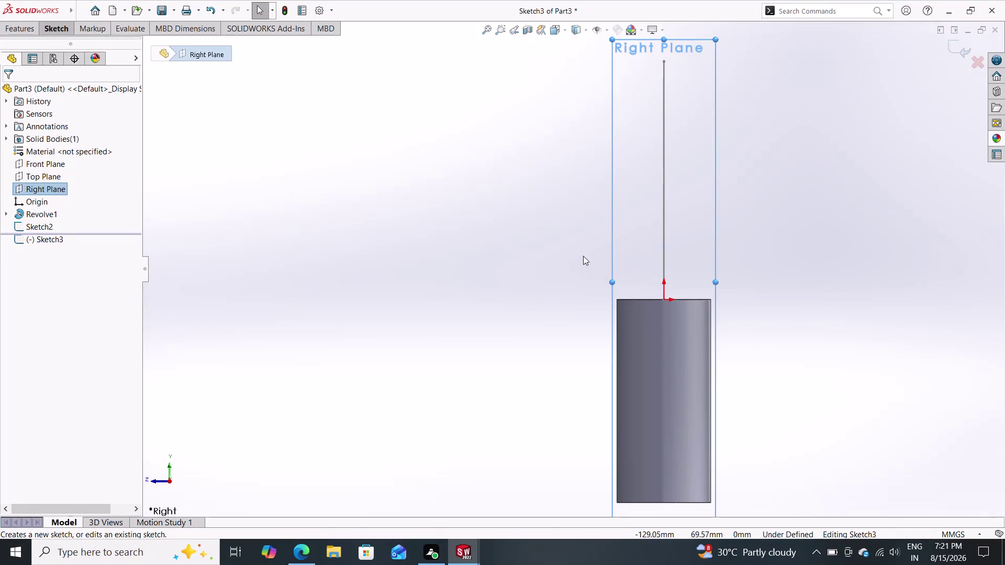
View the Right Plane normal-to and orbit around the cylinder and L-path.
click(38, 187)
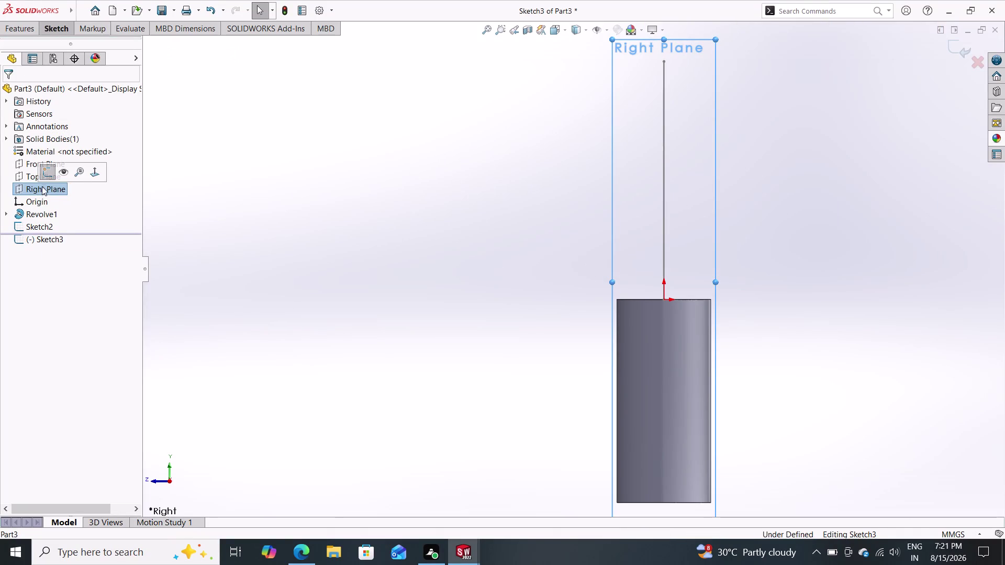
click(32, 197)
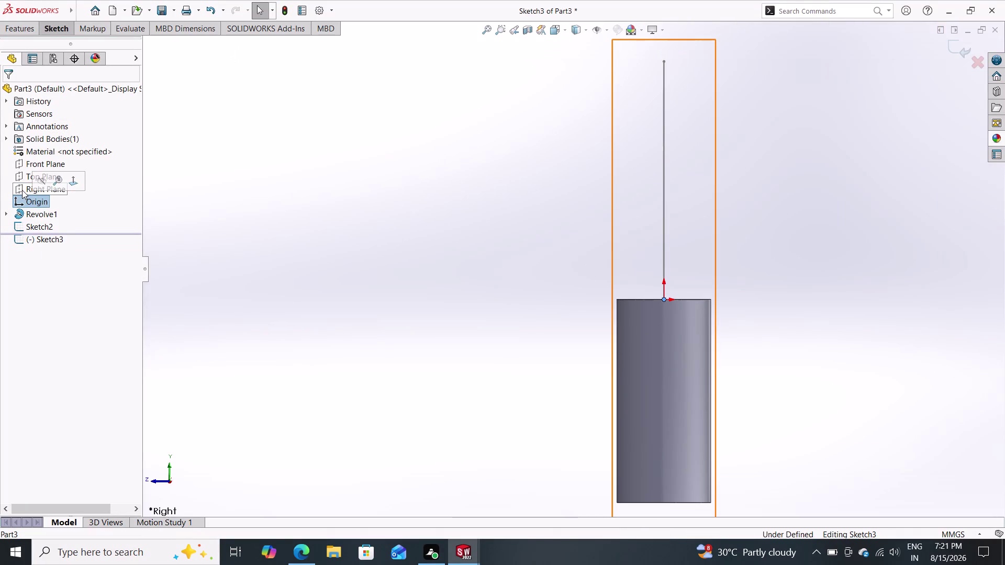
click(22, 190)
click(81, 176)
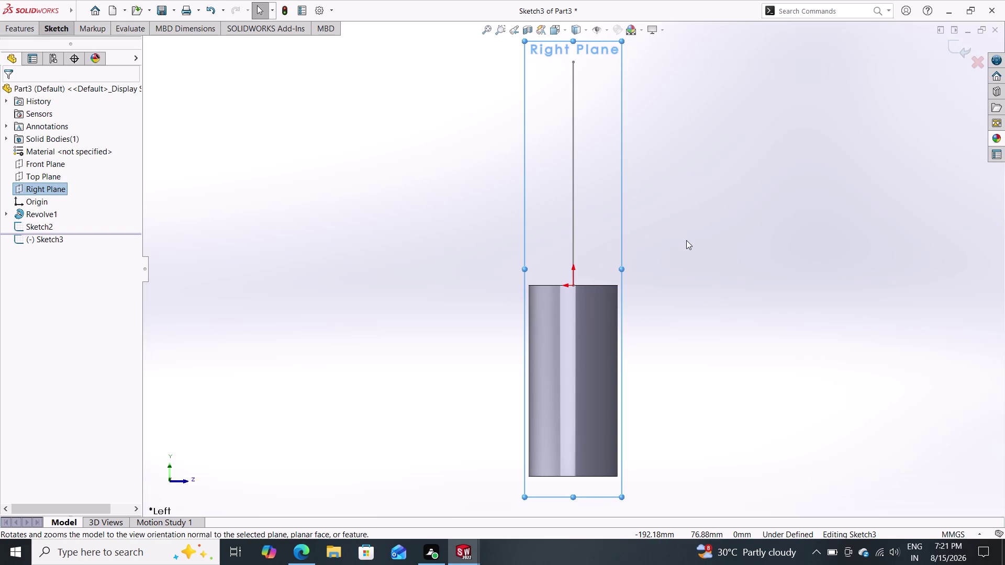
middle_drag(686, 252, 648, 267)
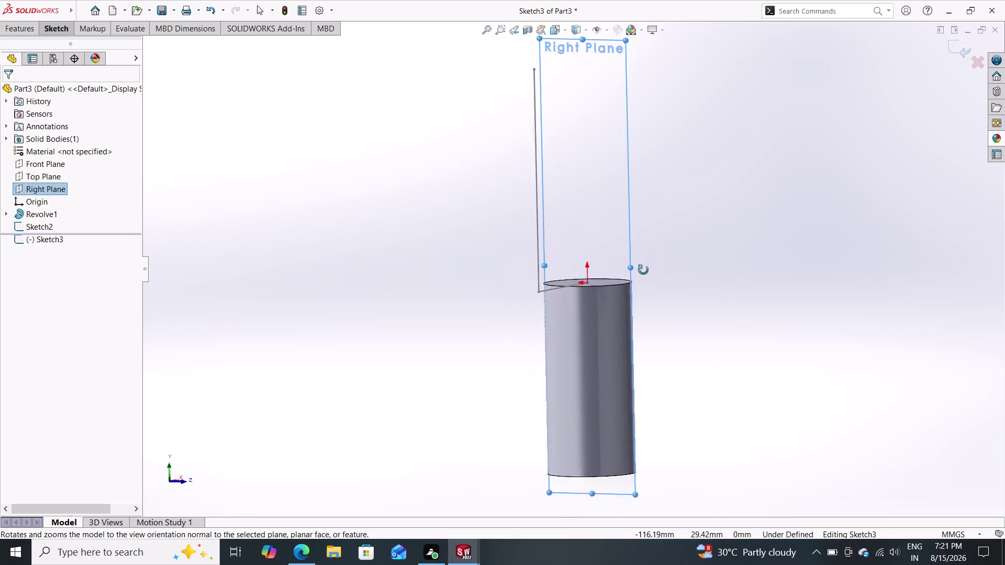
middle_drag(648, 268, 683, 275)
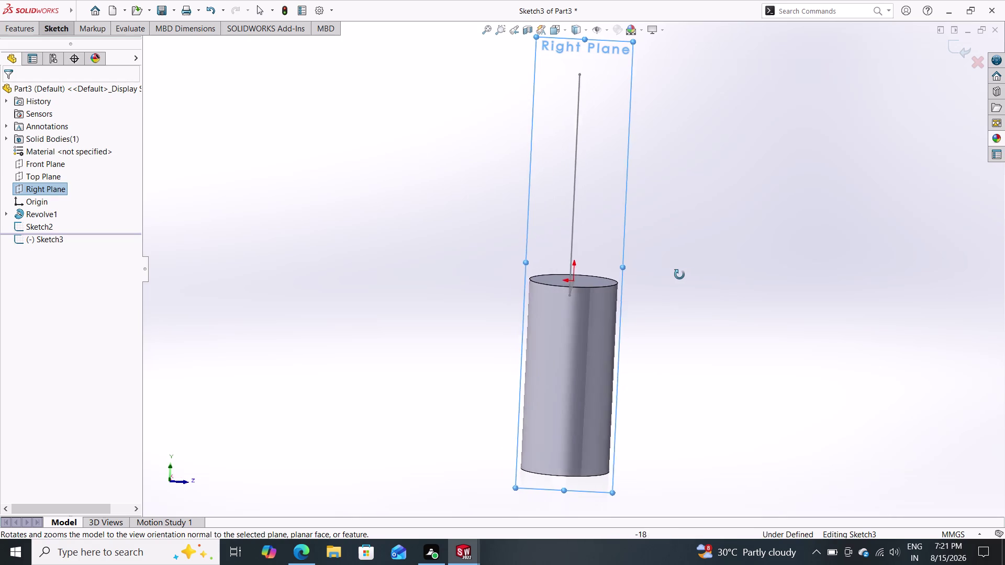
middle_drag(682, 275, 620, 272)
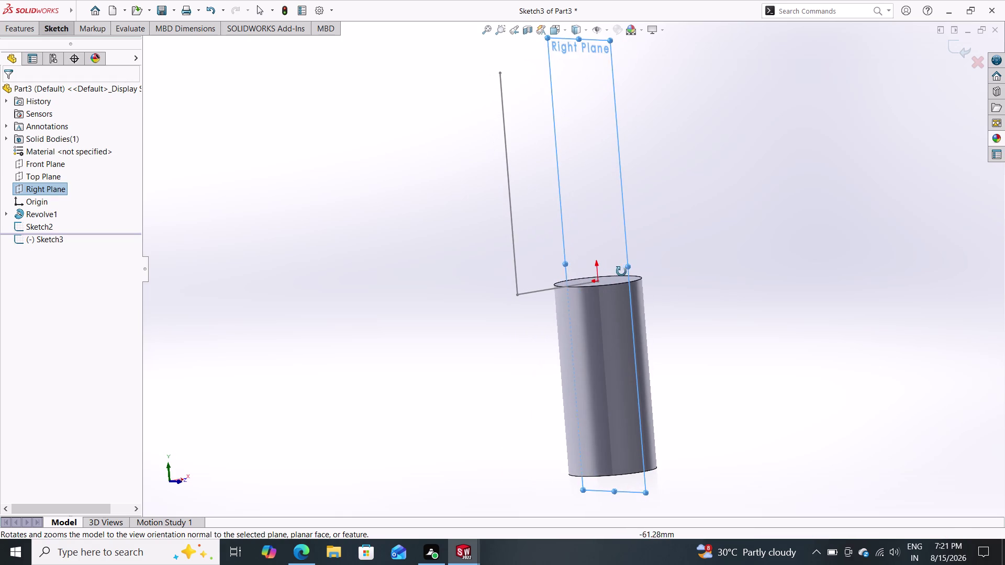
middle_drag(620, 271, 662, 278)
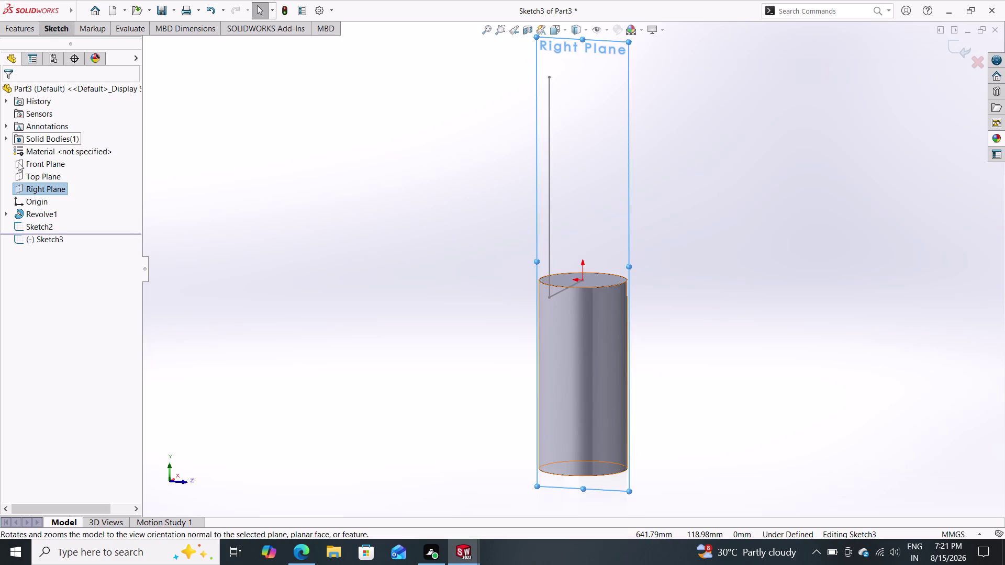
click(31, 167)
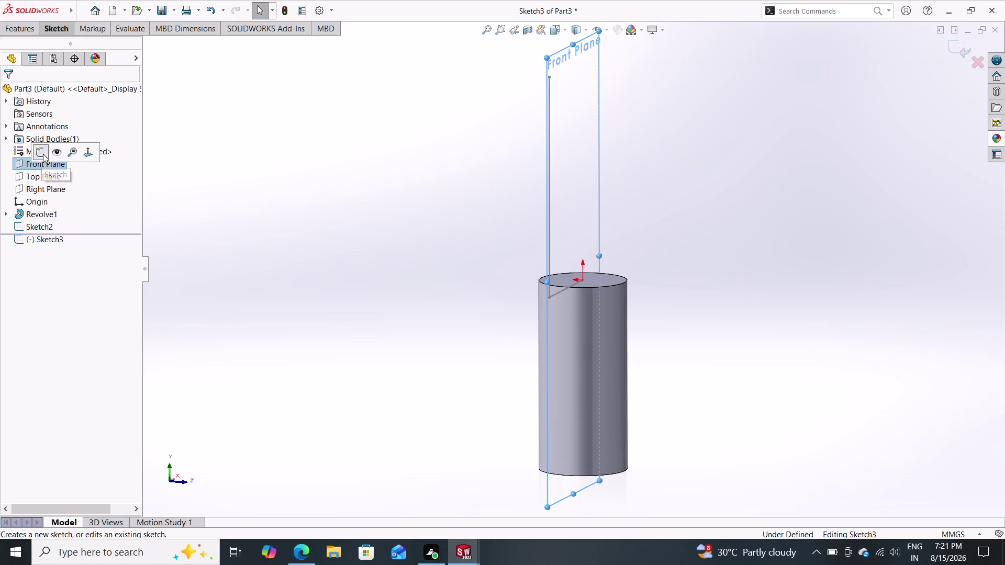
Exit the empty Right Plane sketch, then open and exit a trial Front Plane sketch.
click(40, 151)
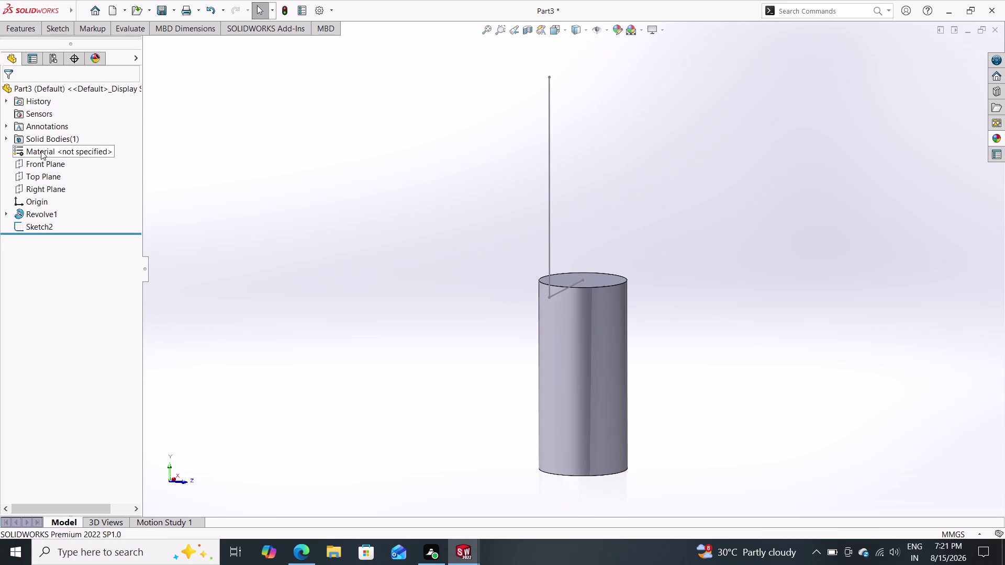
click(36, 163)
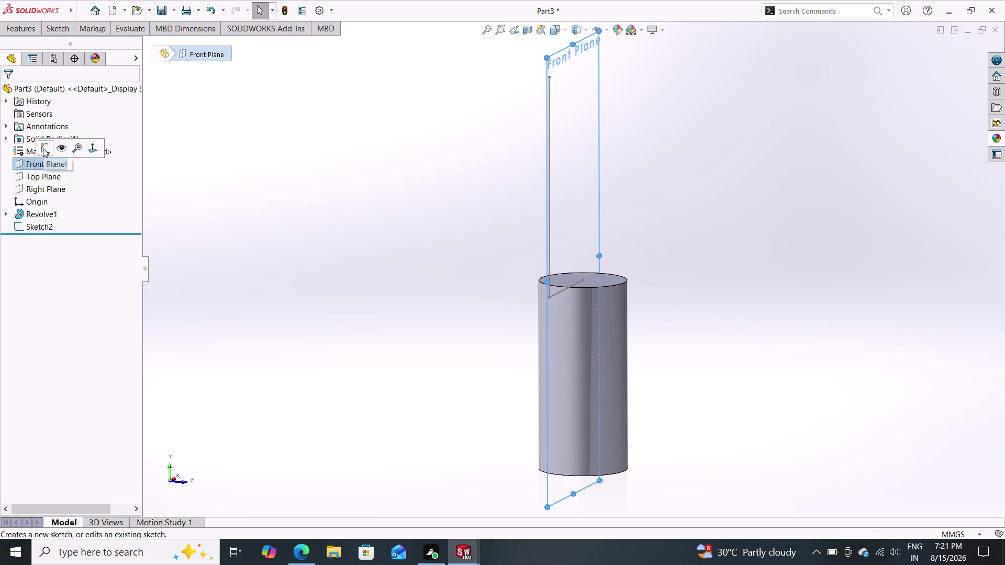
click(43, 148)
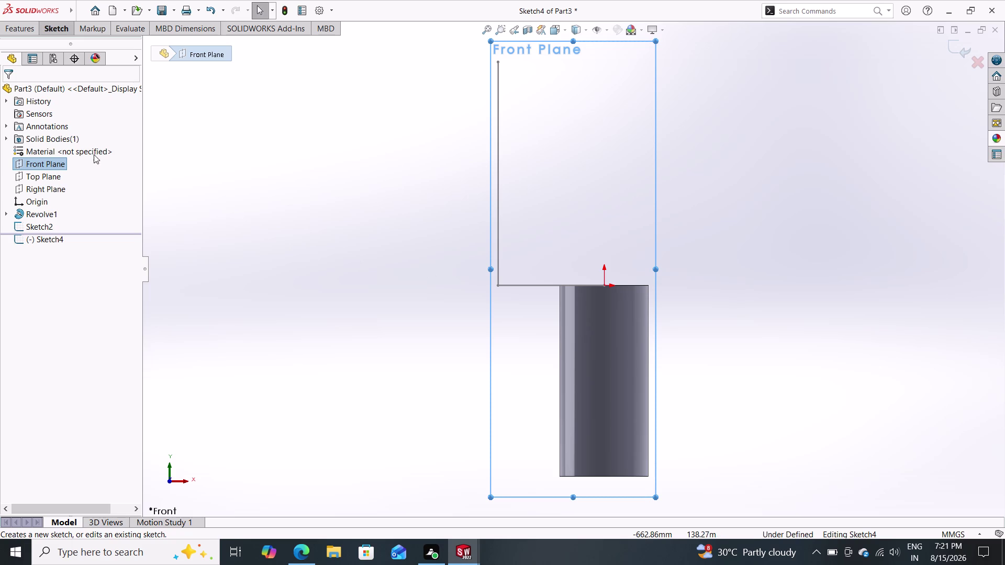
click(47, 166)
click(52, 153)
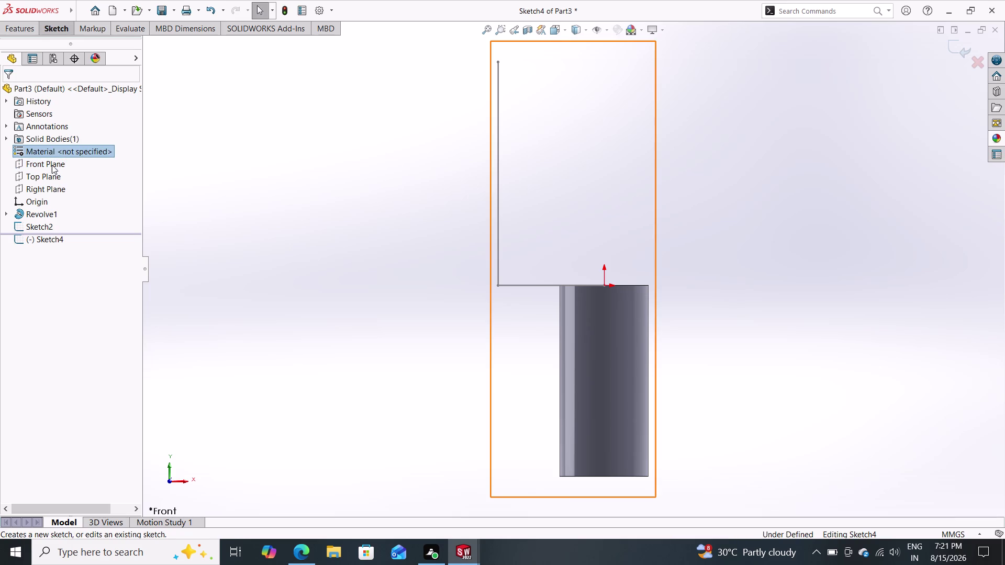
click(50, 166)
click(57, 155)
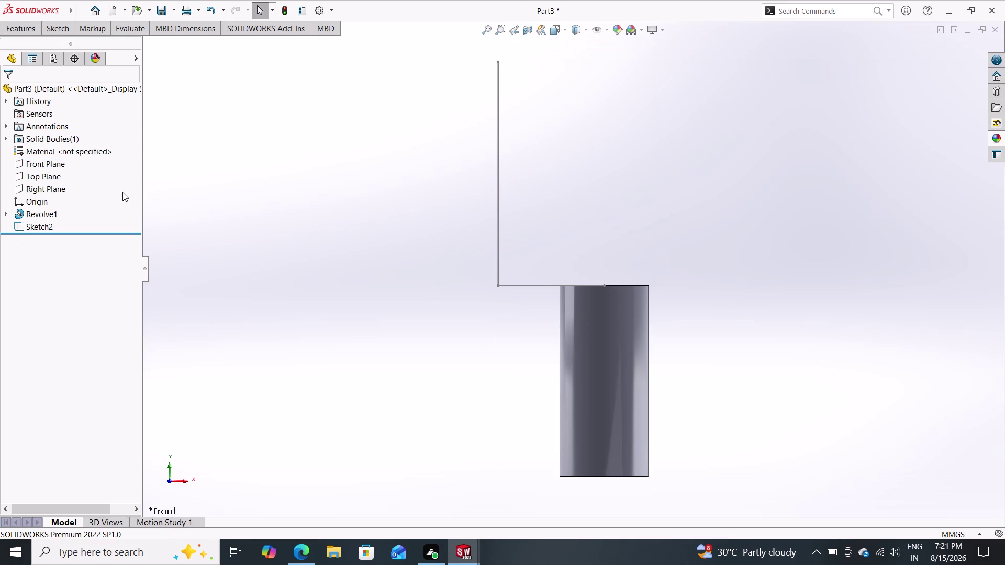
Open and exit another Front Plane sketch, then start Sketch6 on the Right Plane.
click(52, 165)
click(60, 153)
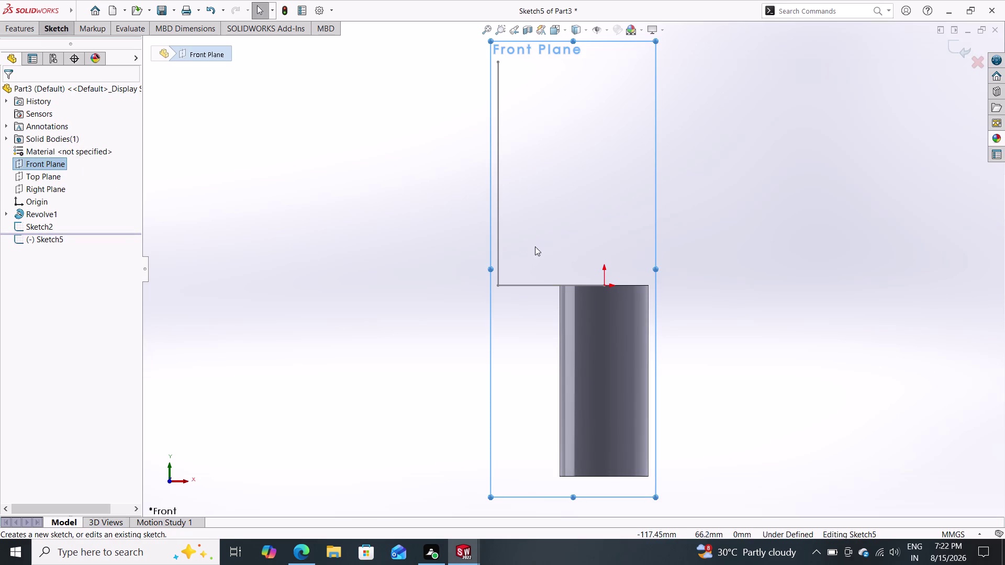
click(63, 26)
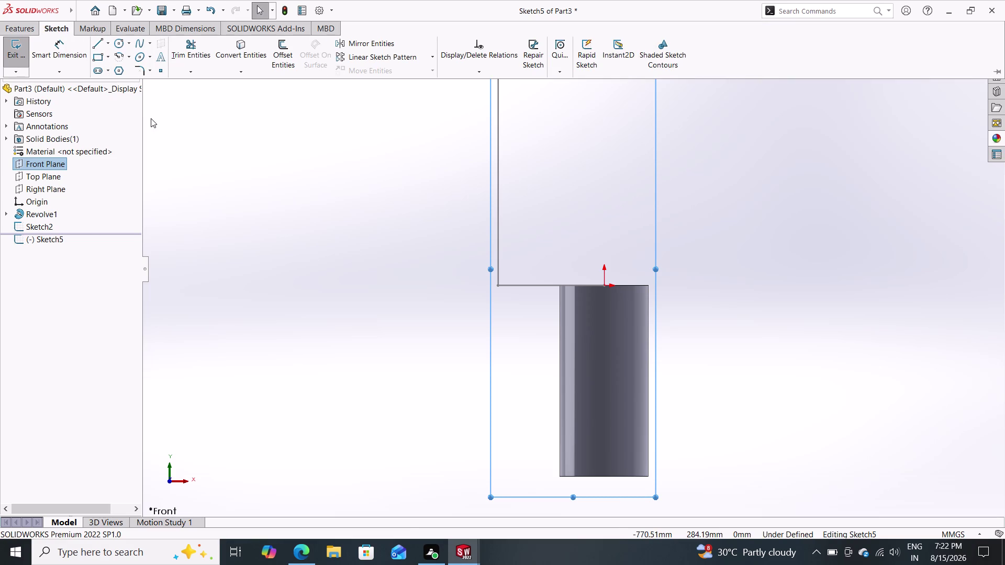
click(52, 185)
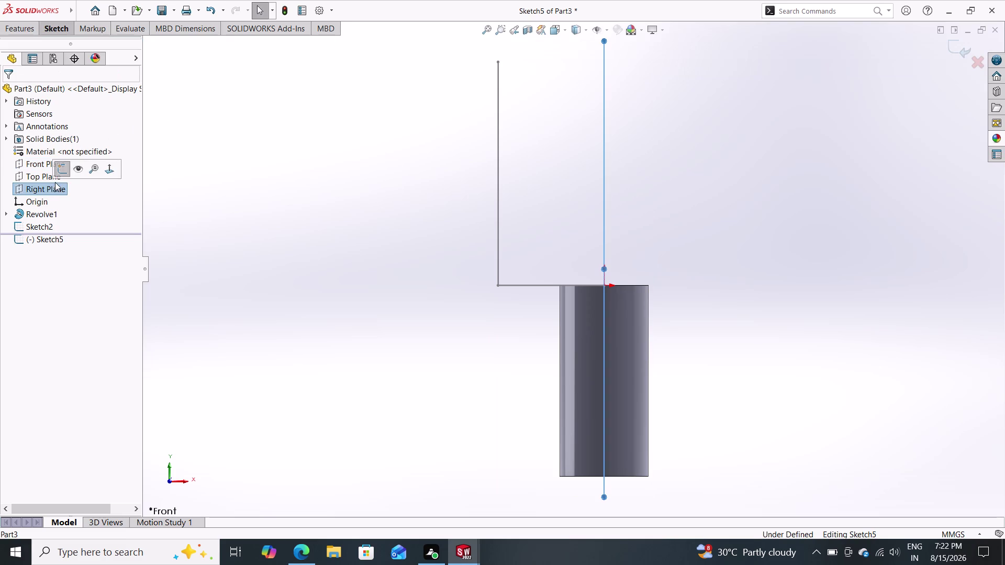
click(65, 174)
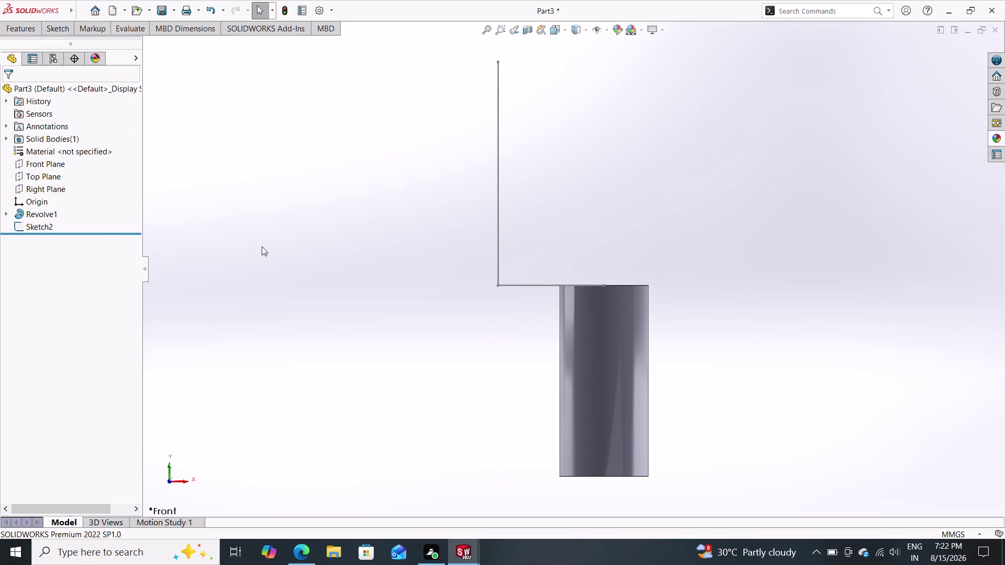
click(46, 191)
click(50, 179)
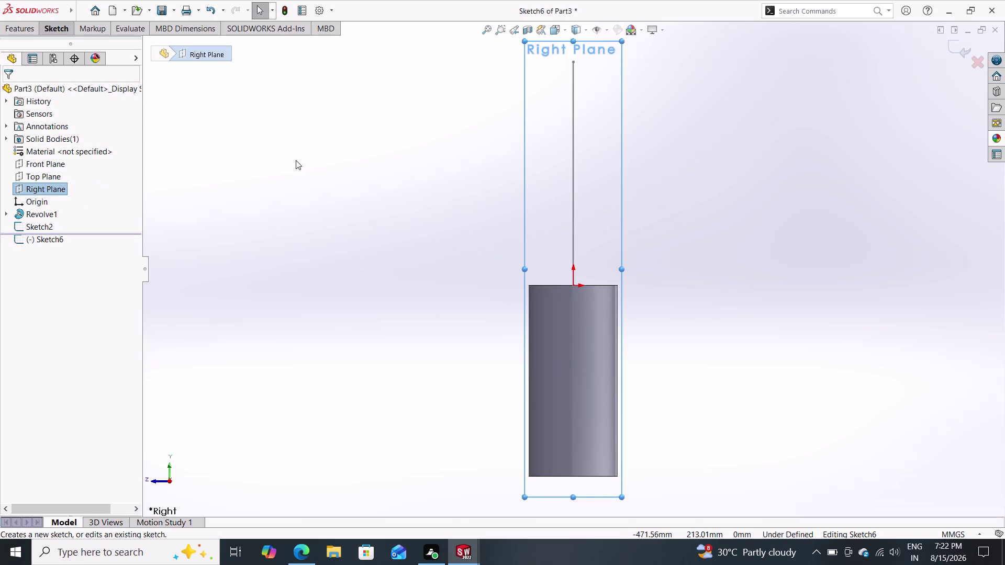
click(44, 23)
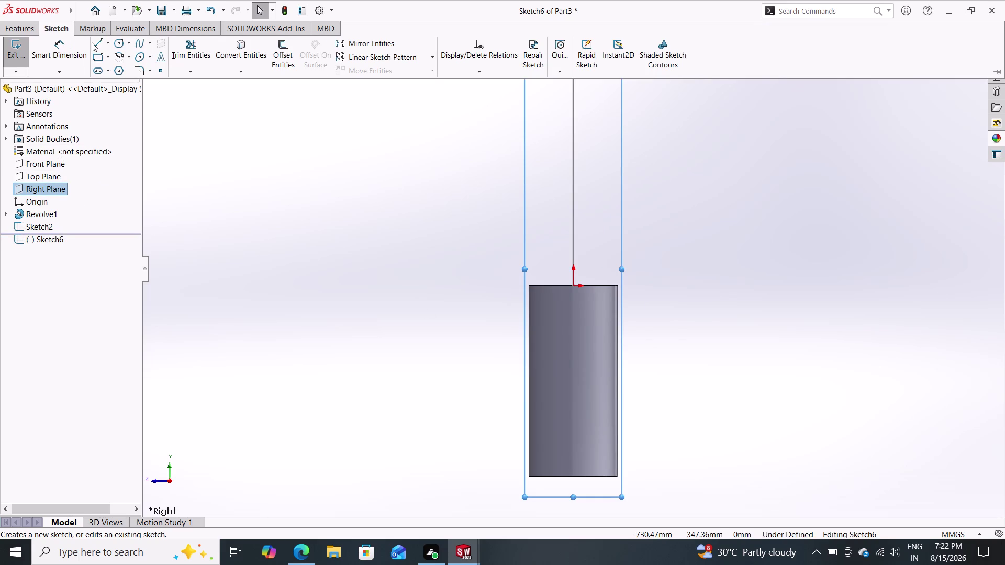
click(92, 42)
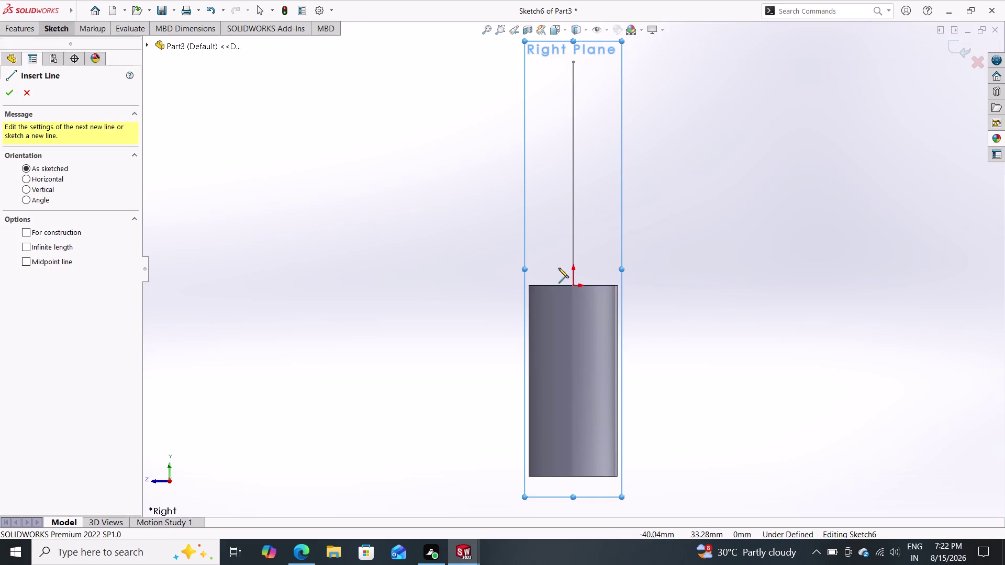
click(573, 267)
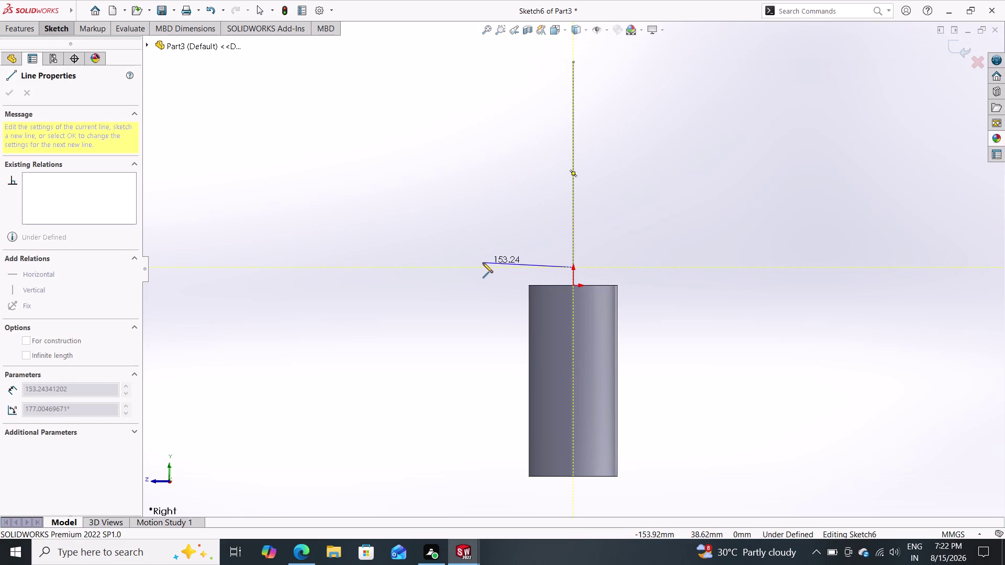
key(Escape)
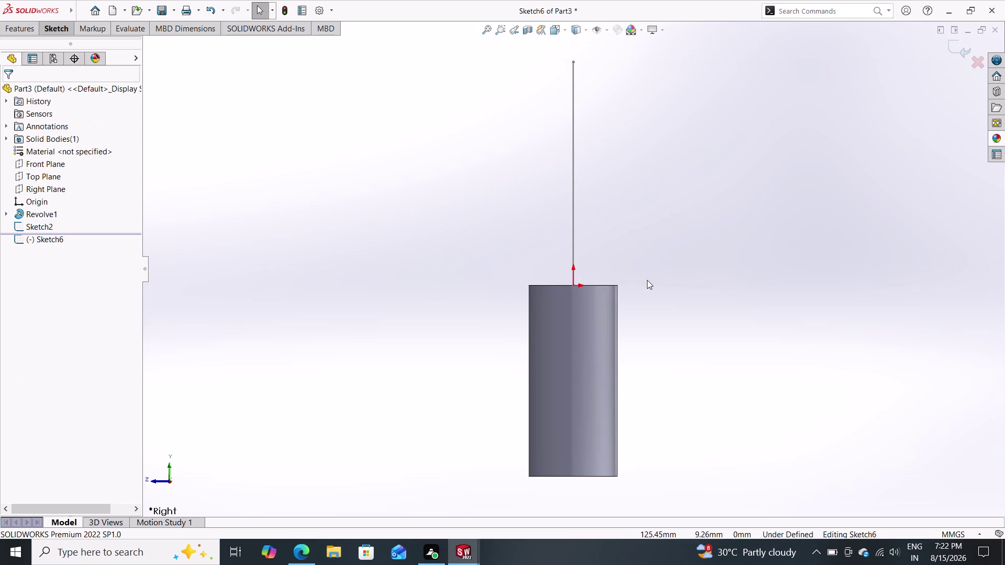
middle_drag(647, 280, 616, 298)
middle_drag(643, 300, 538, 325)
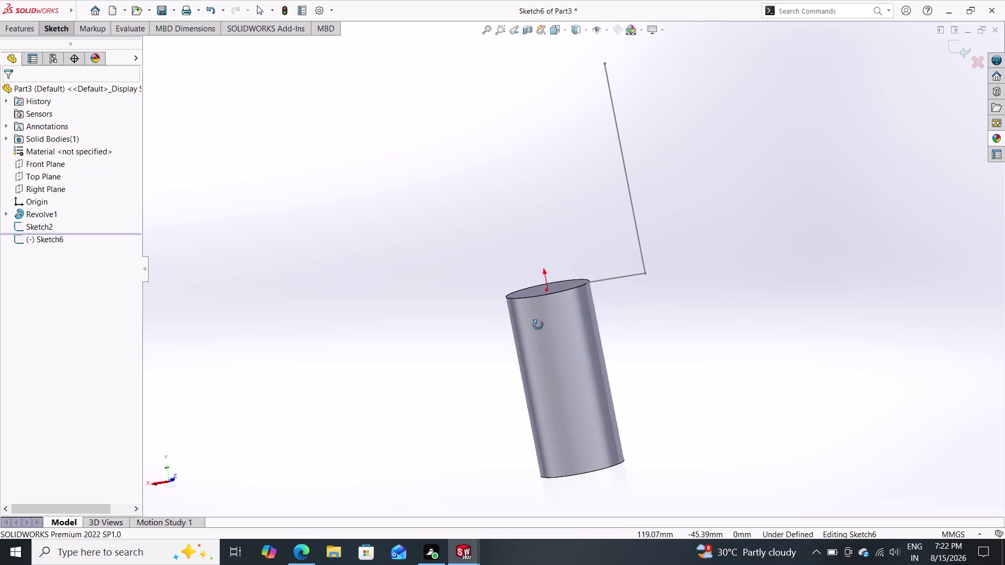
Draw a short horizontal line in Sketch6 from the L-path's lower corner.
middle_drag(539, 325, 487, 378)
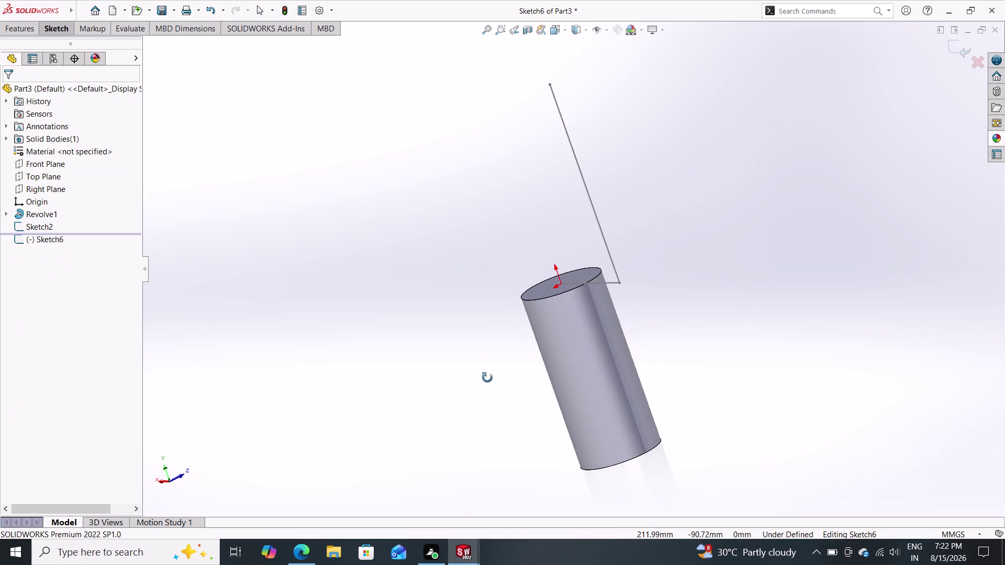
middle_drag(487, 378, 488, 378)
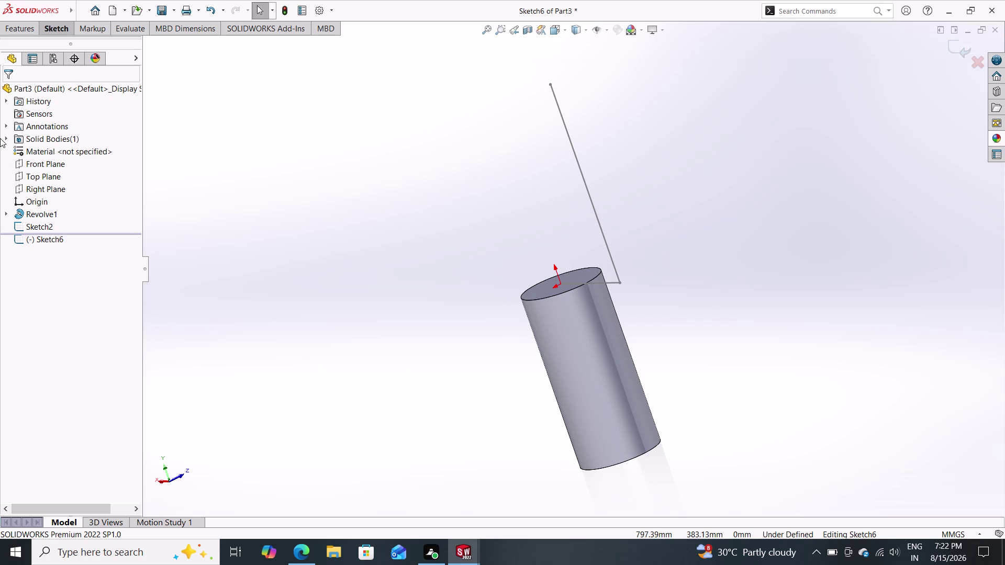
click(54, 28)
click(95, 45)
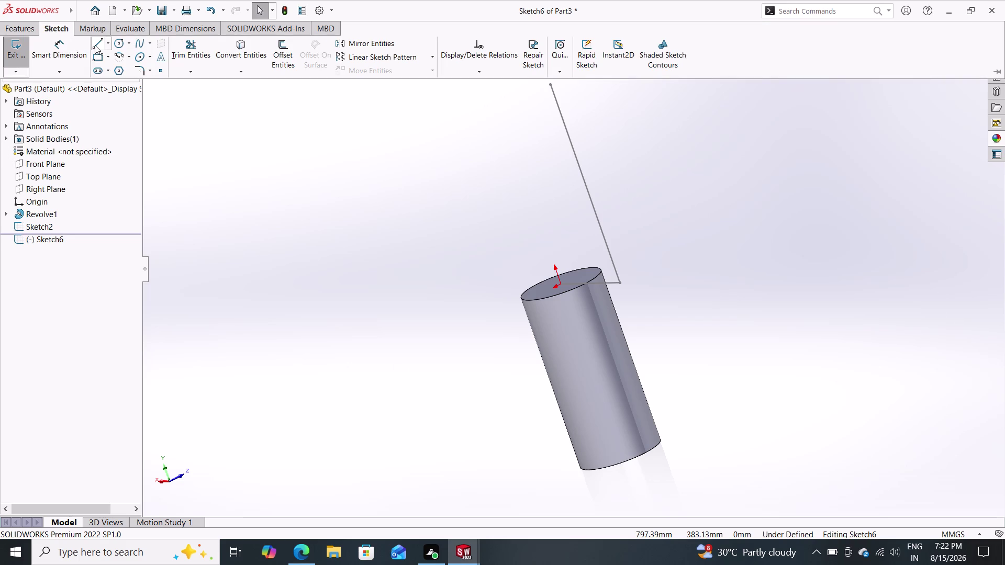
click(620, 283)
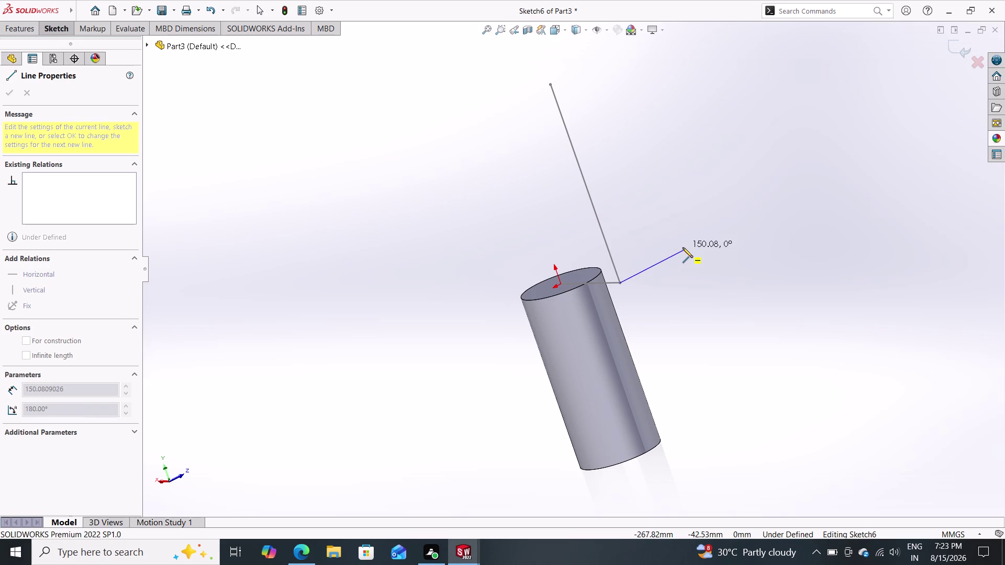
middle_click(683, 247)
click(682, 248)
click(683, 248)
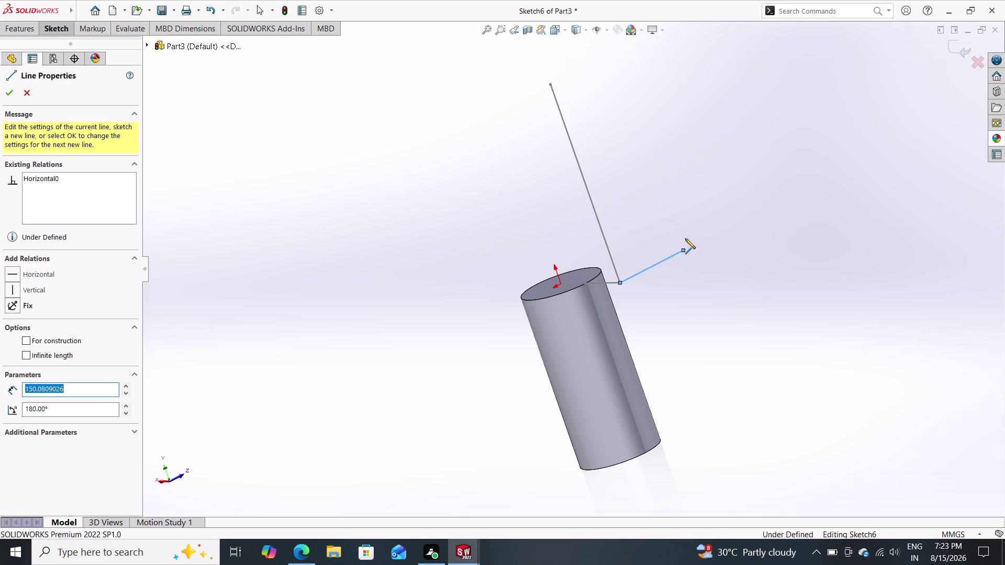
key(Escape)
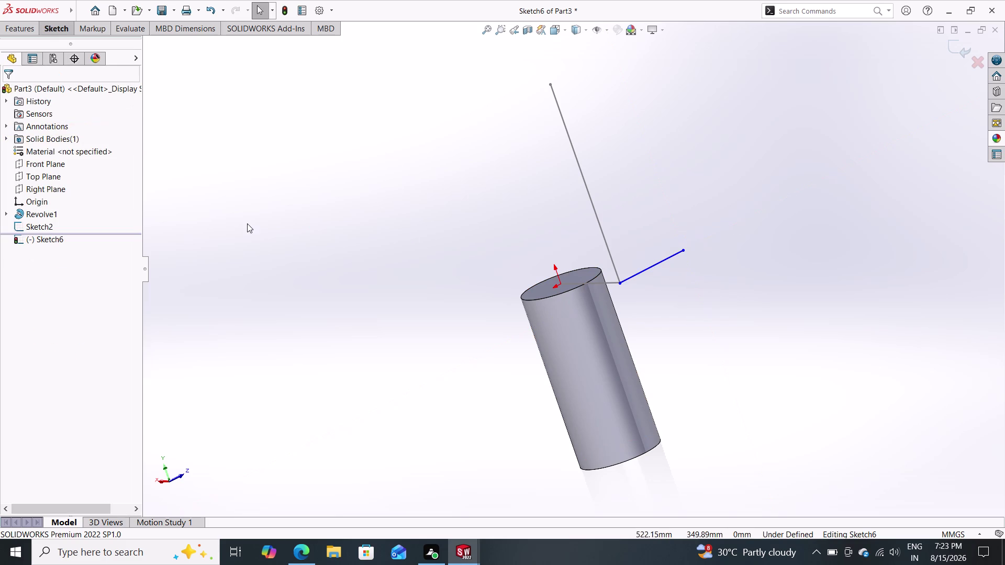
click(59, 25)
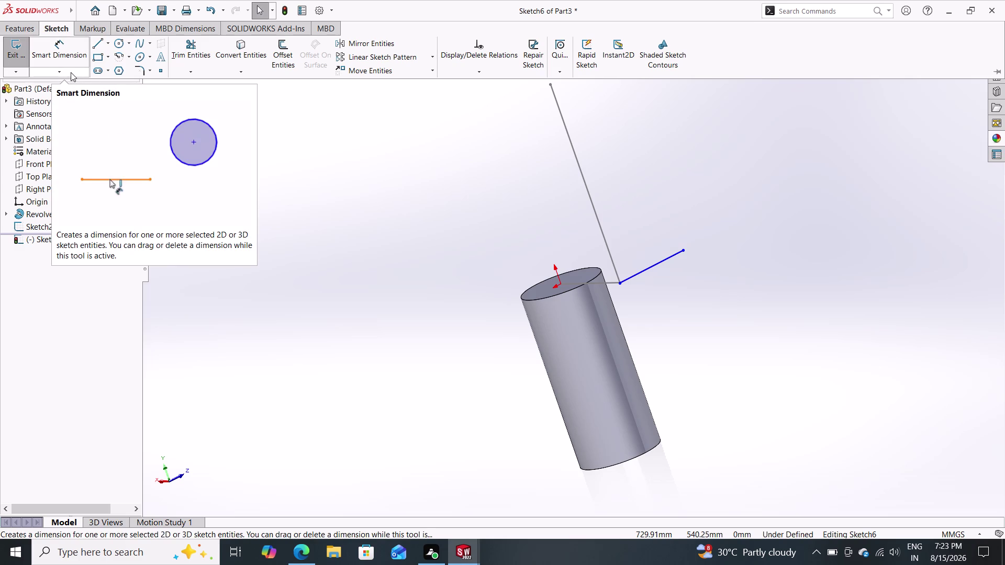
Give the short line a 140 mm length dimension.
click(58, 31)
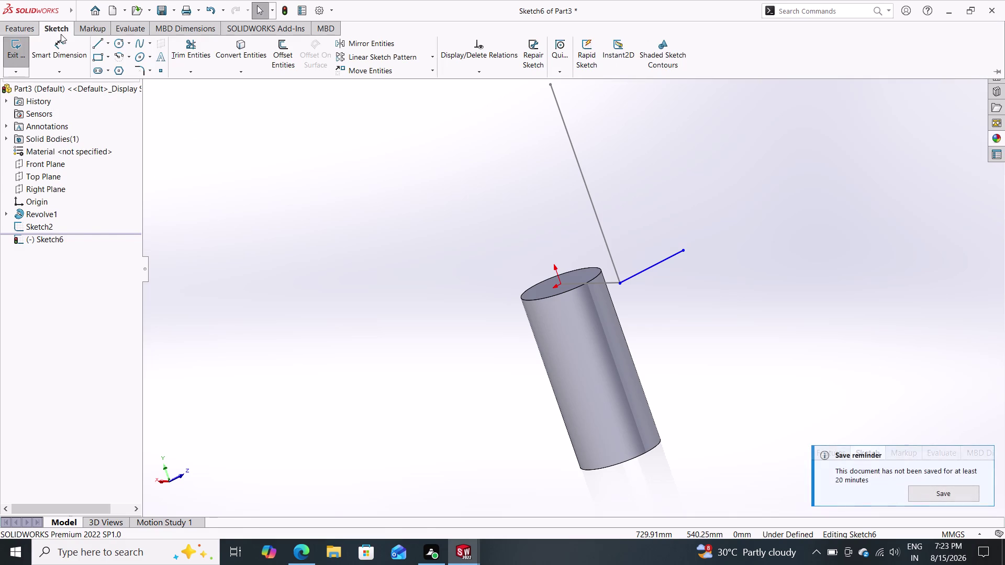
click(63, 55)
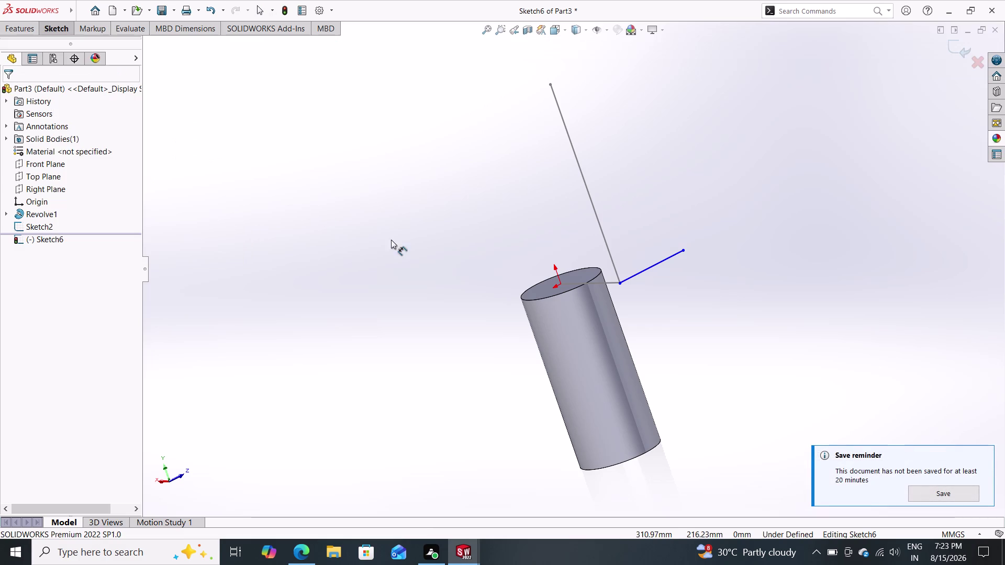
click(656, 265)
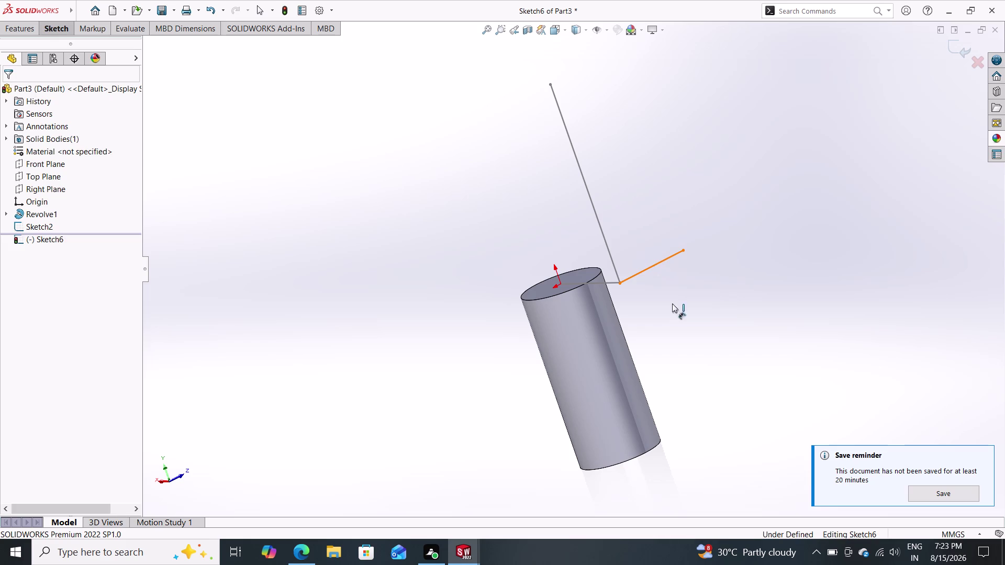
click(680, 313)
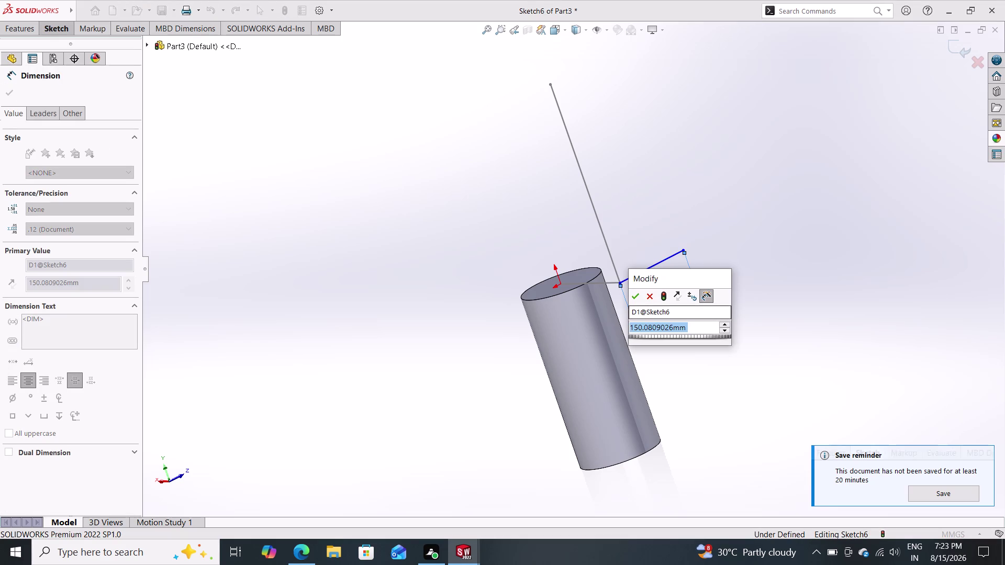
text(140)
key(Return)
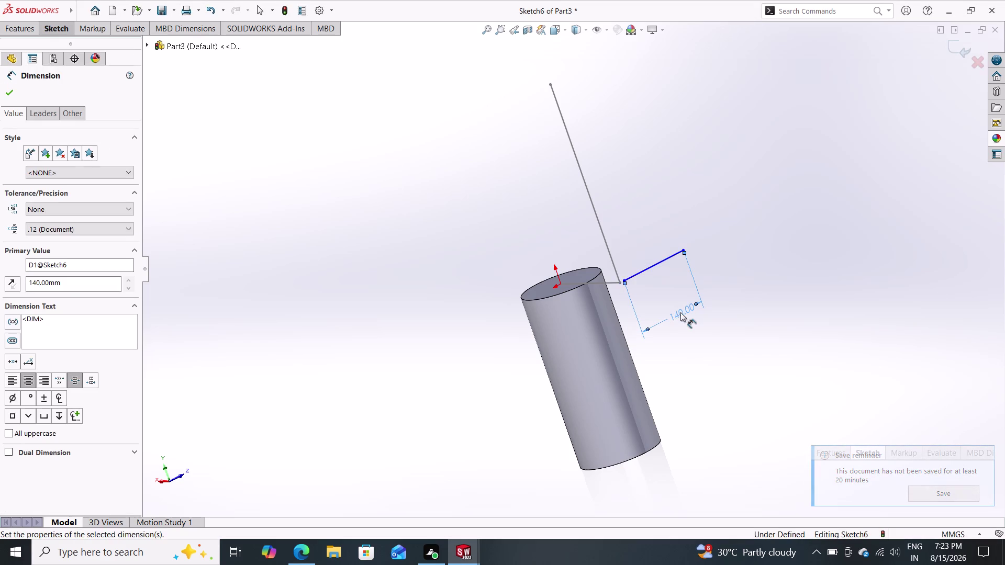
Undo the 140 mm dimension and the short line with three Ctrl+Z presses.
middle_drag(671, 220, 641, 256)
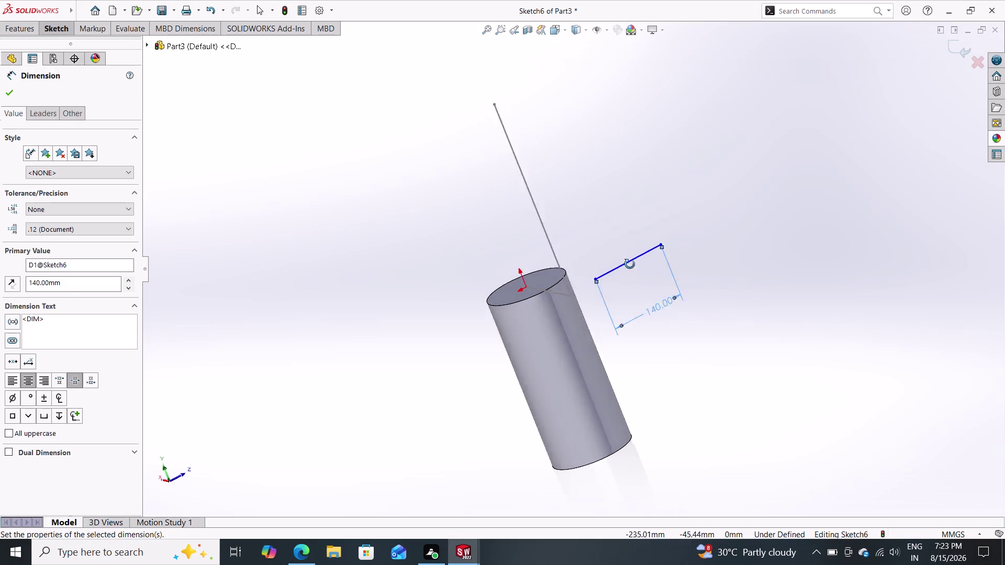
middle_drag(641, 255, 715, 235)
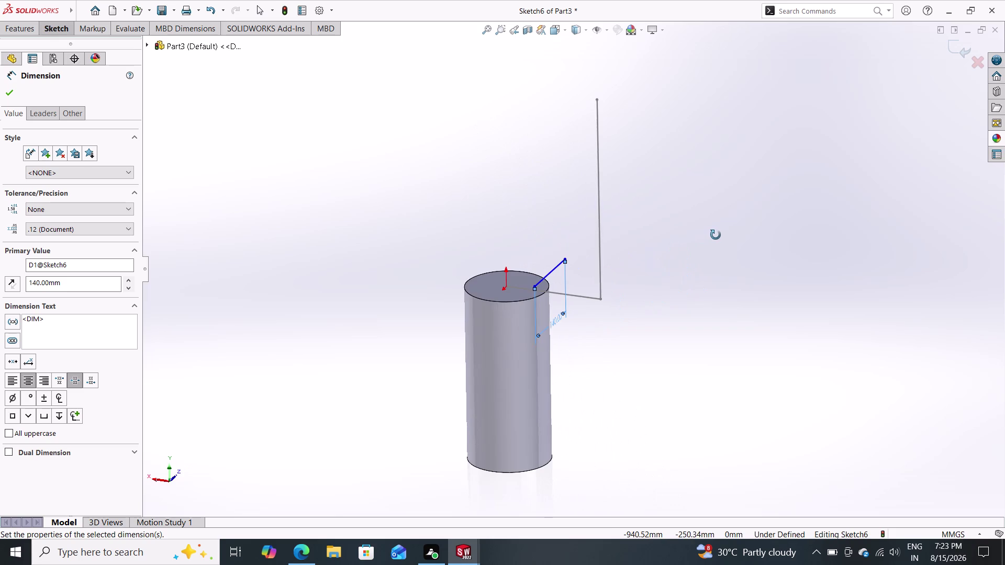
middle_drag(716, 235, 638, 247)
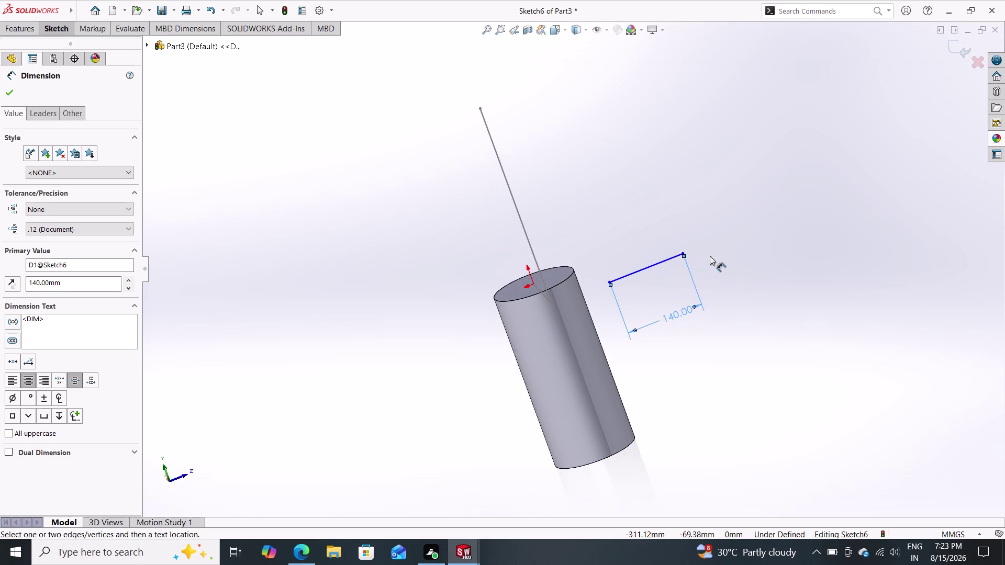
key(ctrl+z)
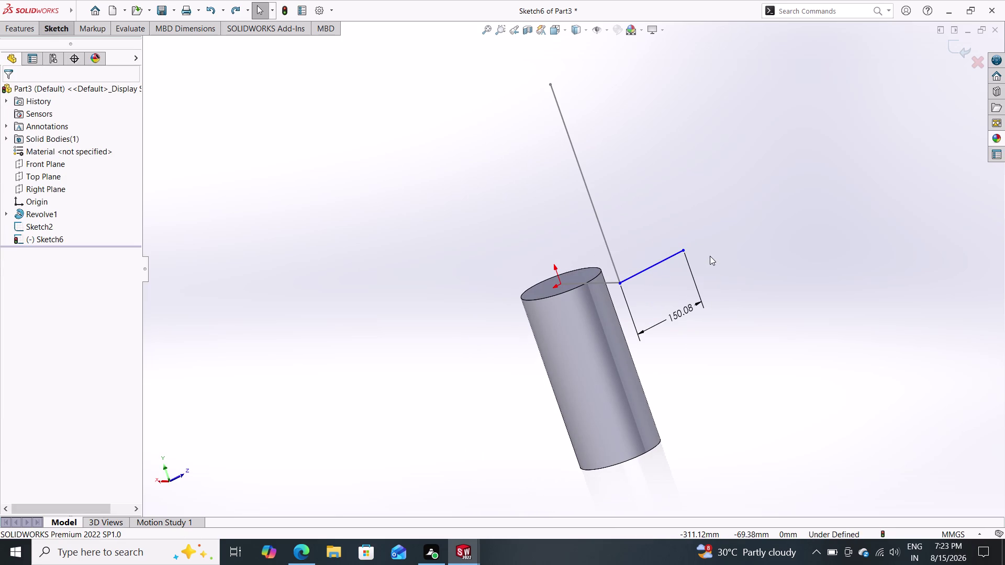
key(ctrl+z)
key(ctrl+z)
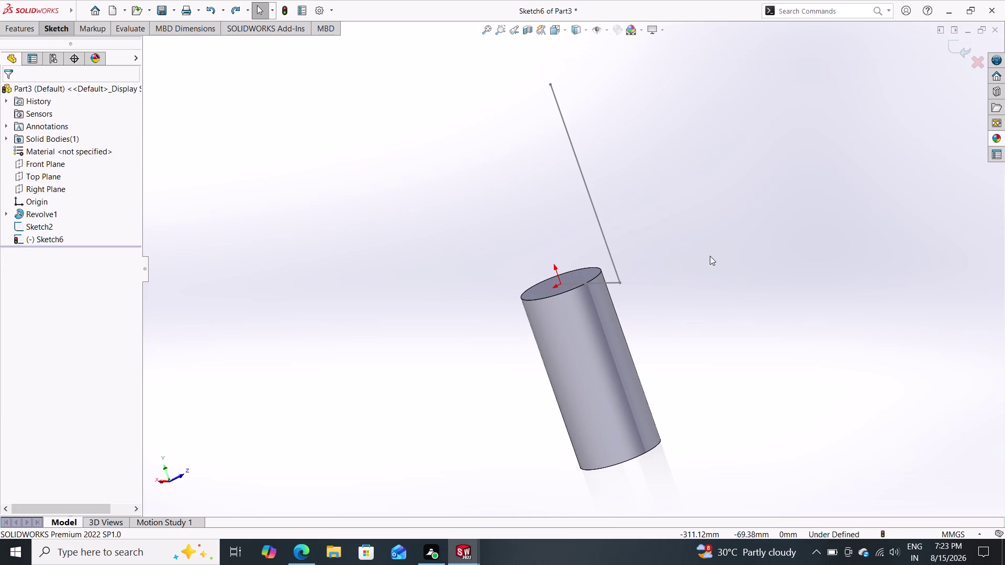
click(49, 187)
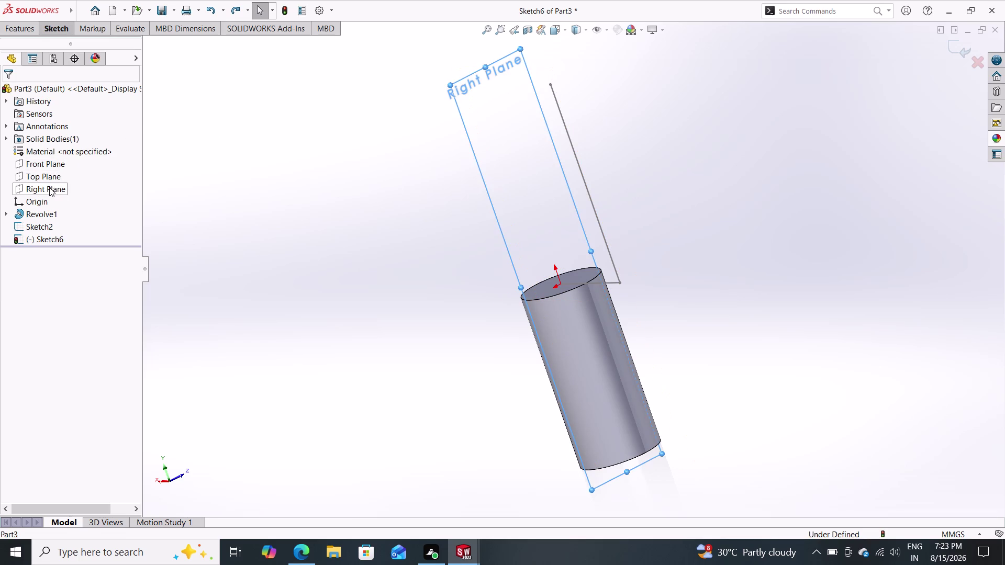
Discard the unfinished Sketch6 and view Part3 normal to the Right Plane.
click(55, 174)
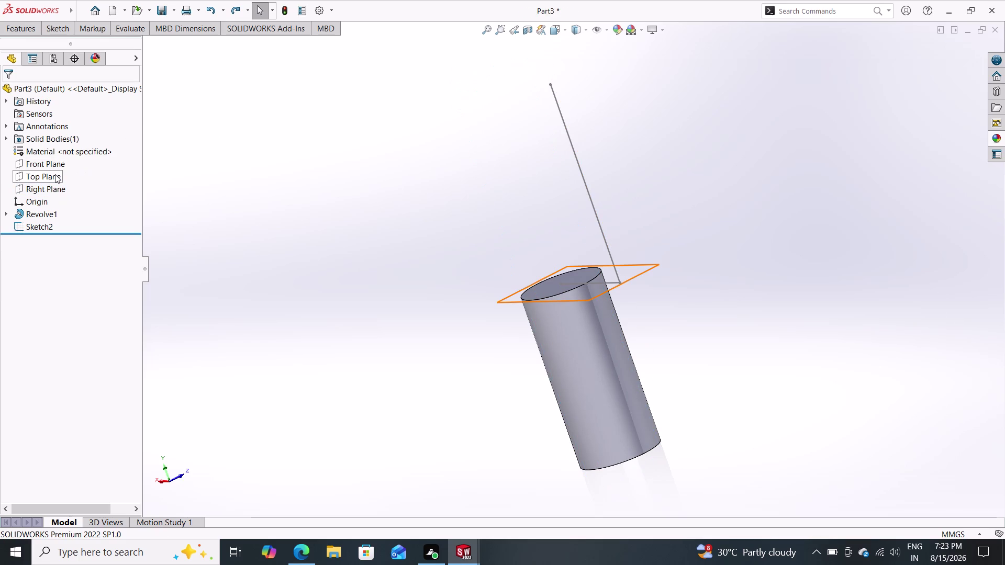
click(56, 199)
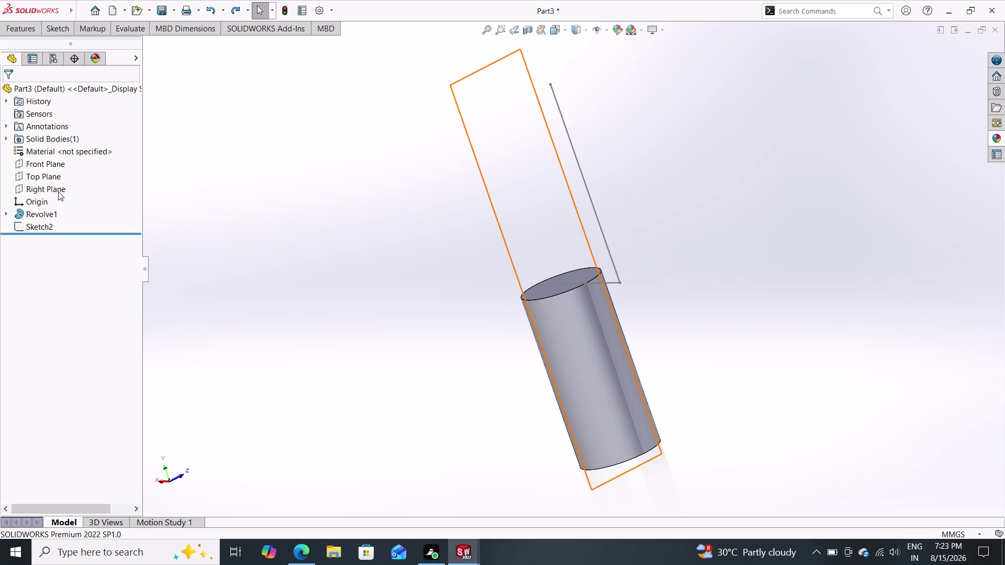
click(60, 189)
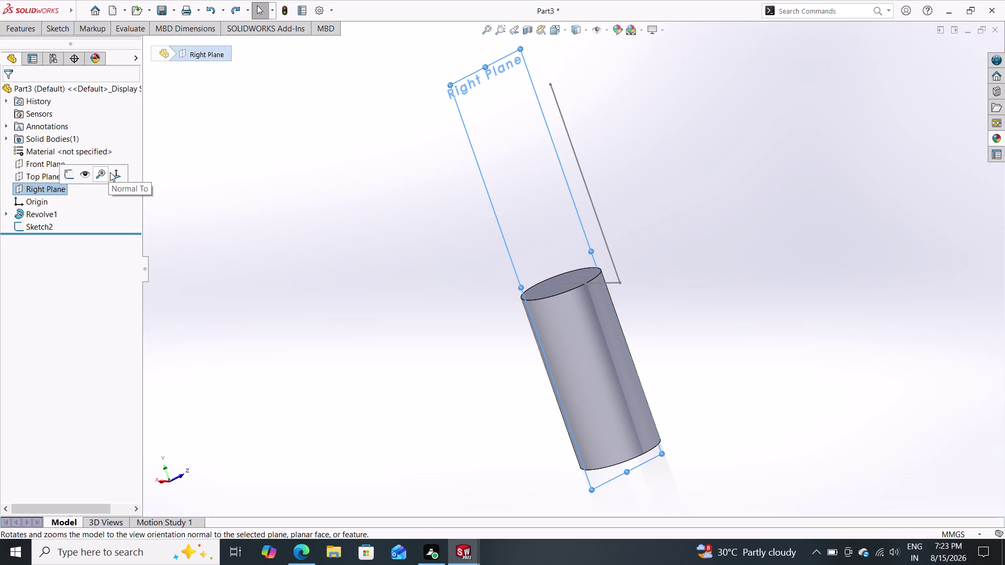
click(111, 172)
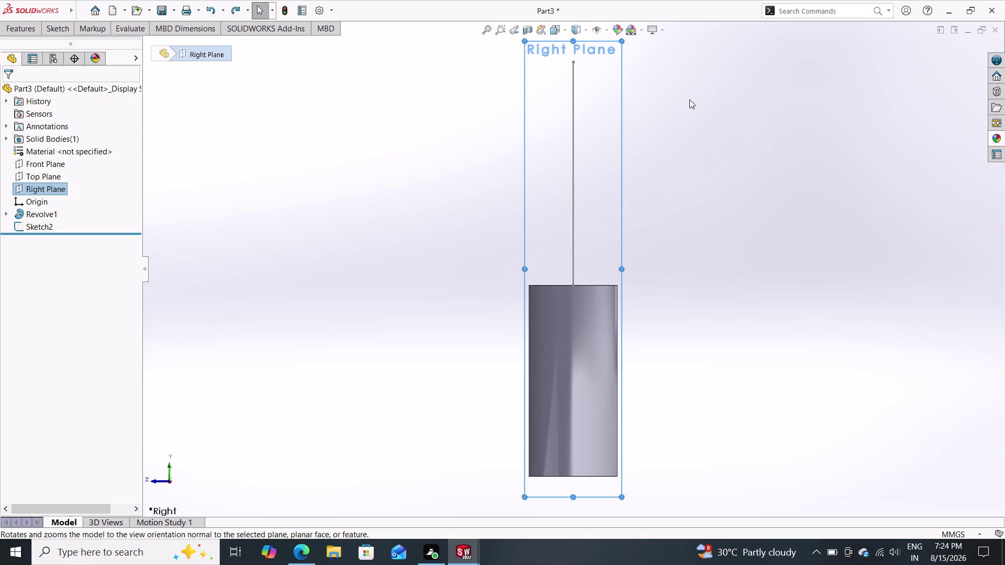
Window-select geometry in the view, then bring up the new-document prompt.
drag(708, 81, 602, 127)
drag(677, 98, 618, 144)
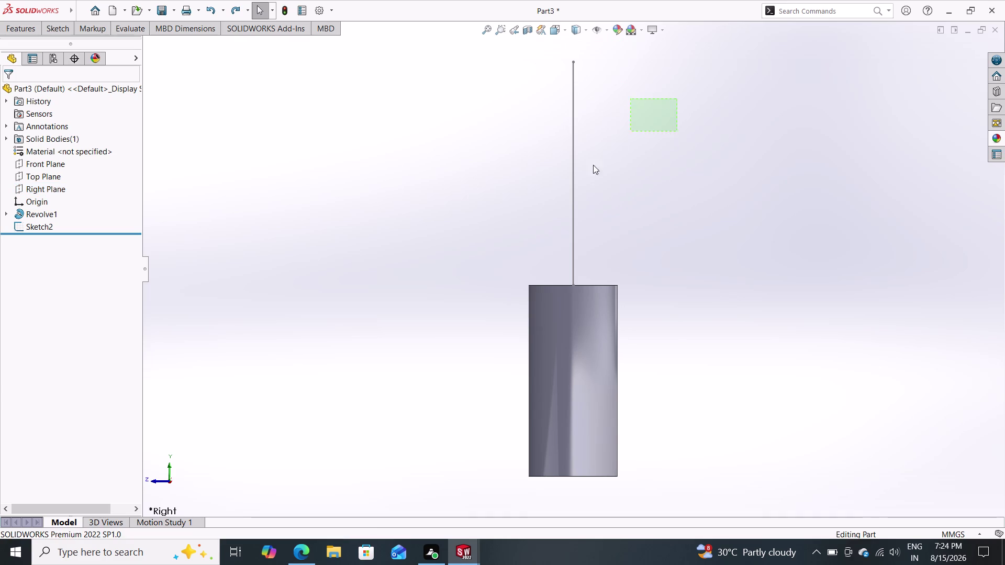
drag(617, 143, 494, 482)
right_click(494, 483)
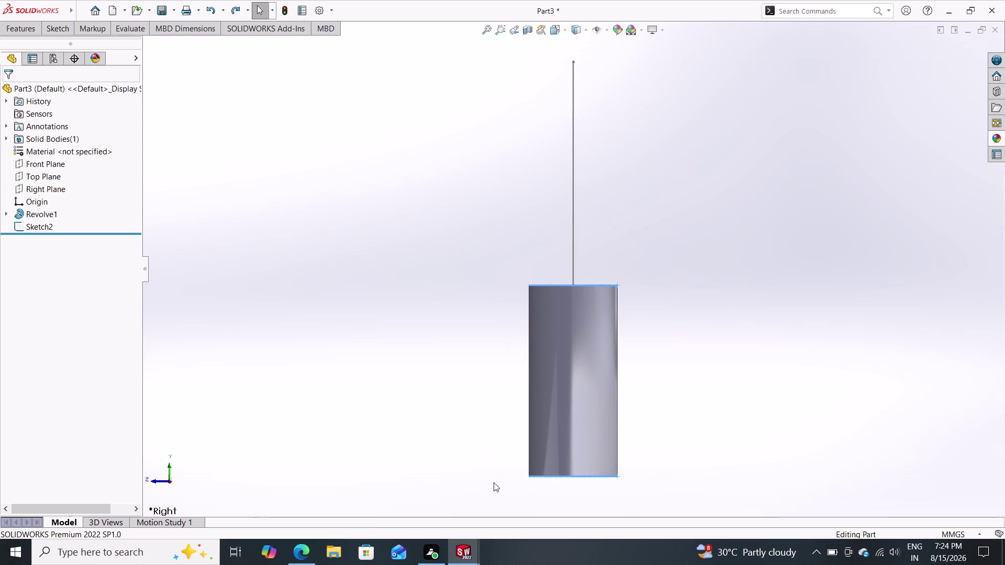
key(Escape)
drag(717, 115, 473, 476)
right_click(477, 344)
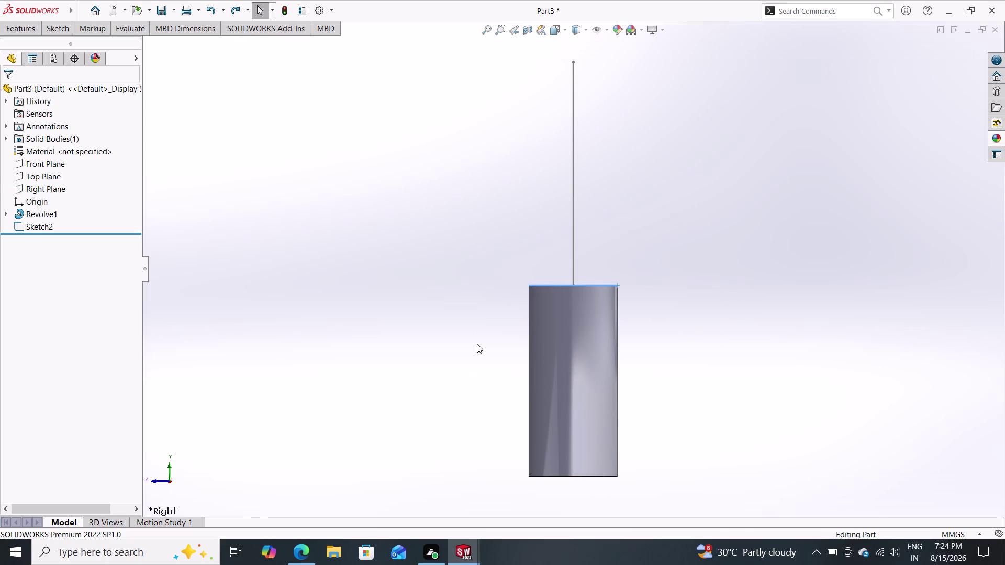
drag(484, 304, 260, 208)
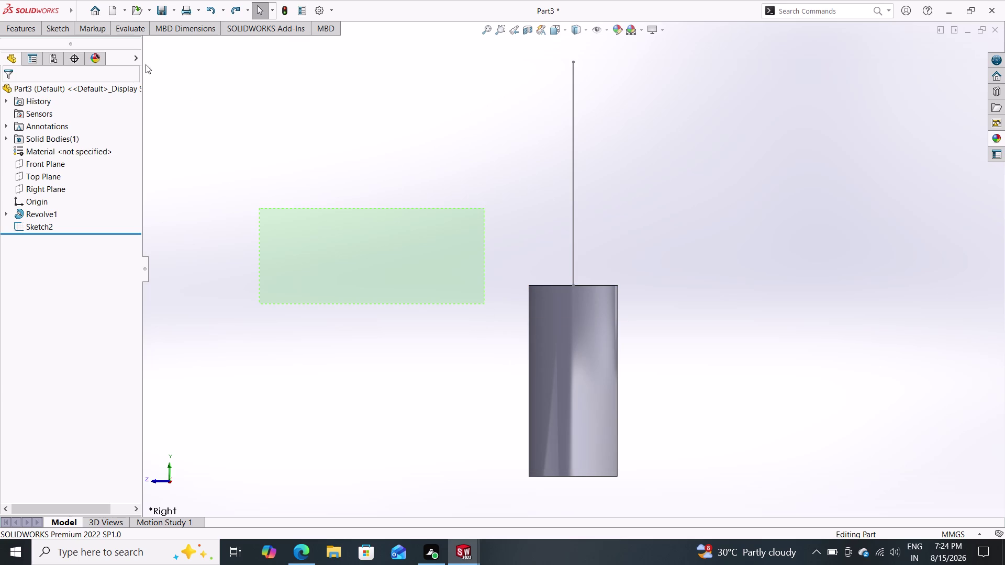
click(117, 12)
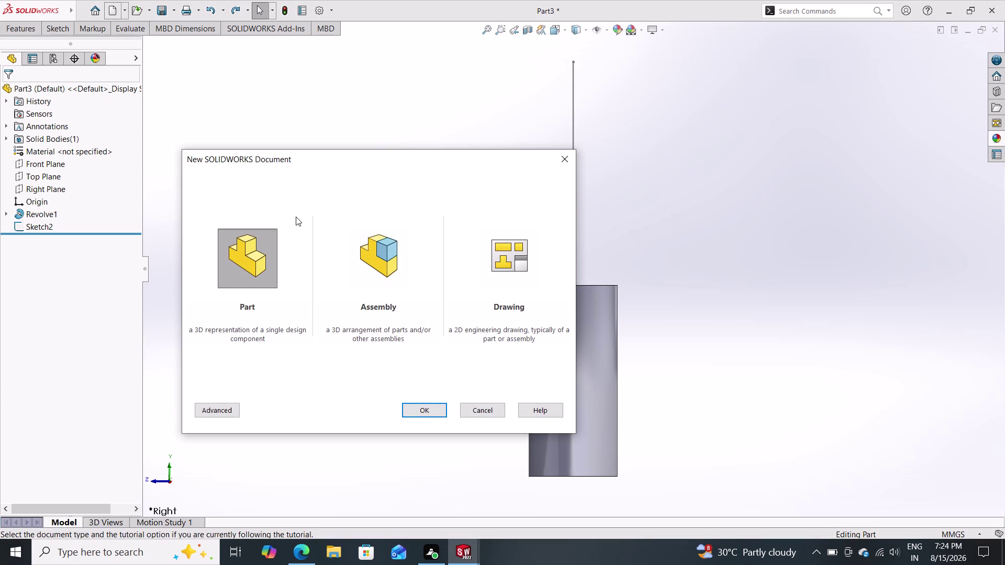
Create the new part Part4, check the other open windows, then return to Part4.
click(421, 412)
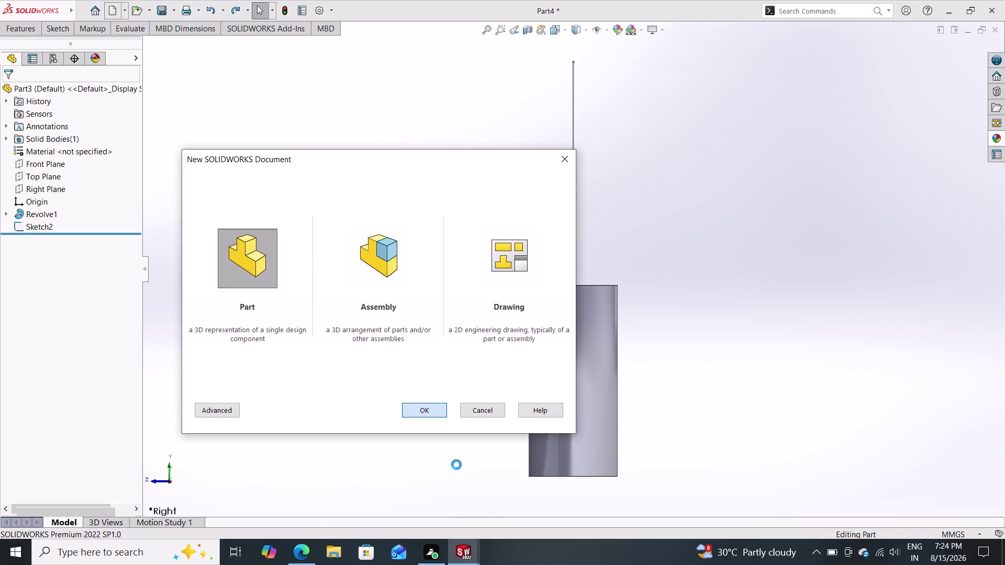
click(472, 553)
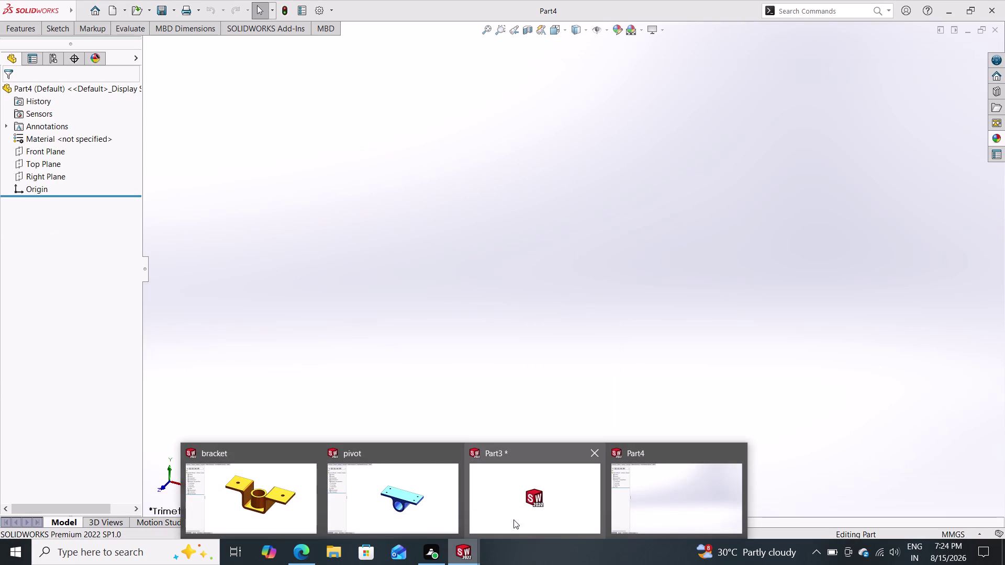
click(591, 448)
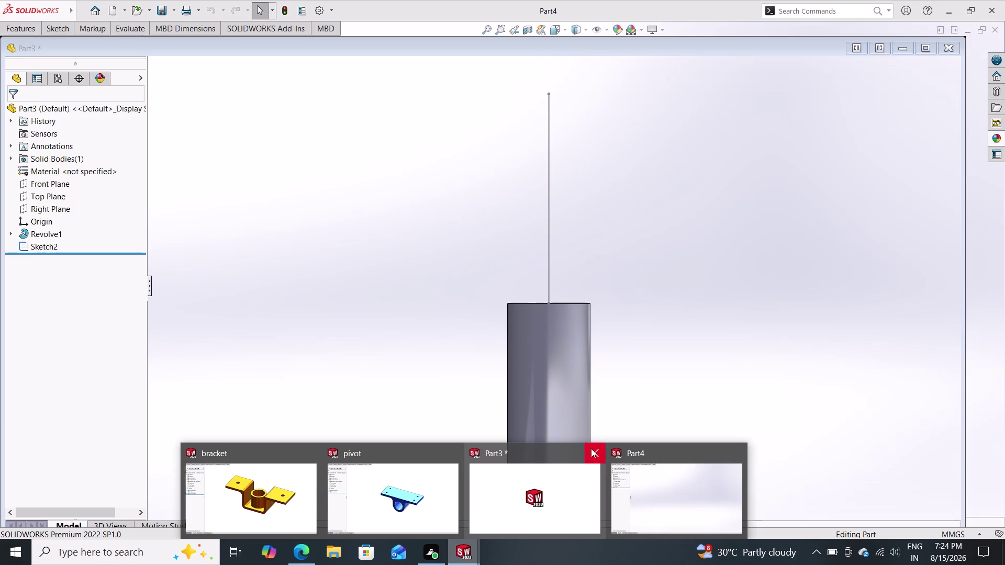
click(511, 290)
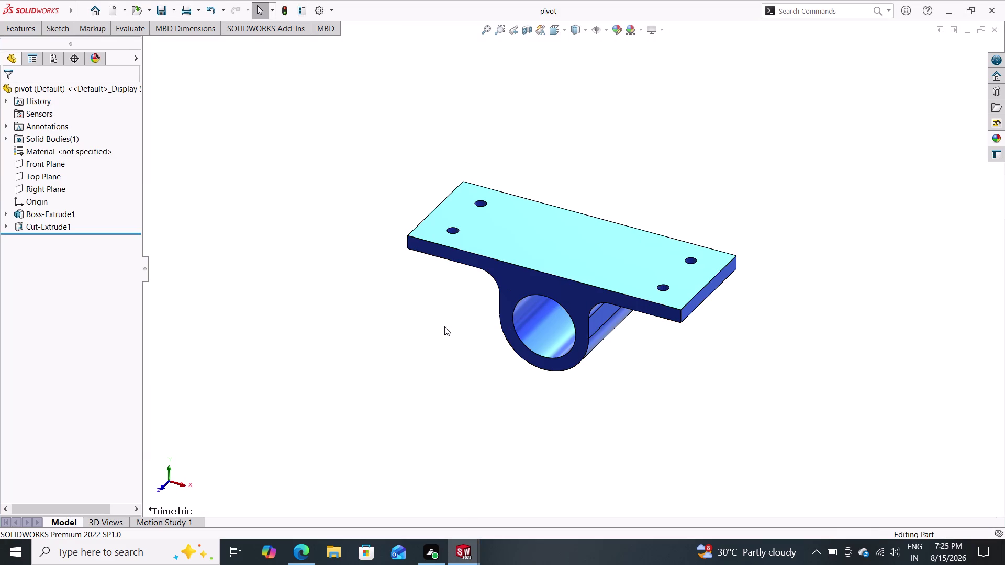
click(478, 559)
click(572, 482)
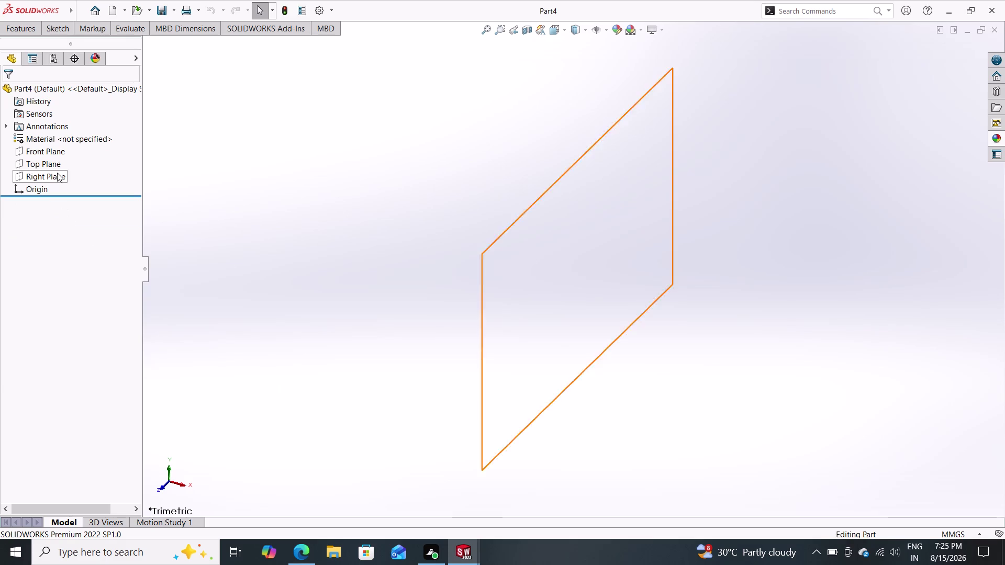
Start a new sketch on Part4's Front Plane.
click(53, 152)
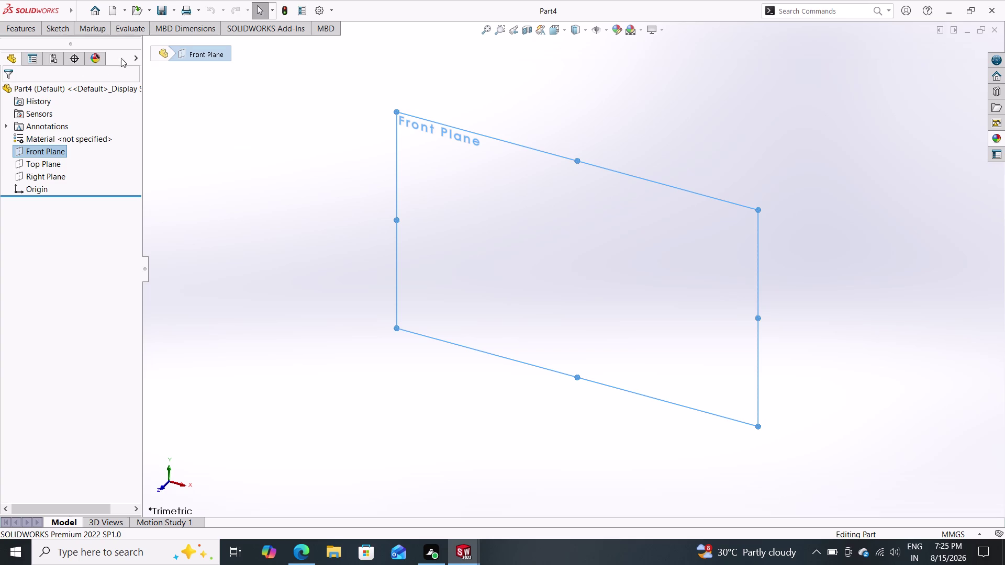
click(55, 157)
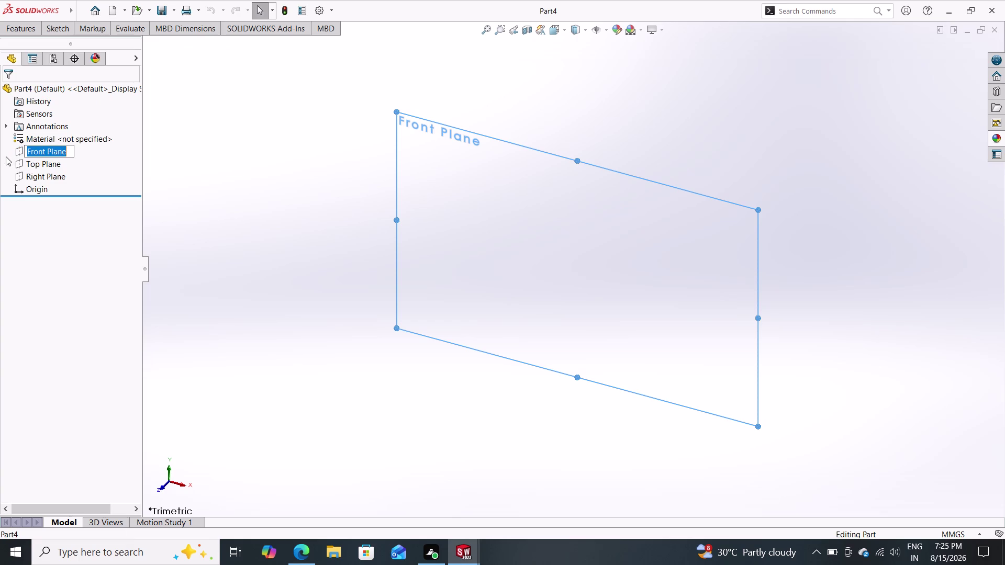
click(22, 151)
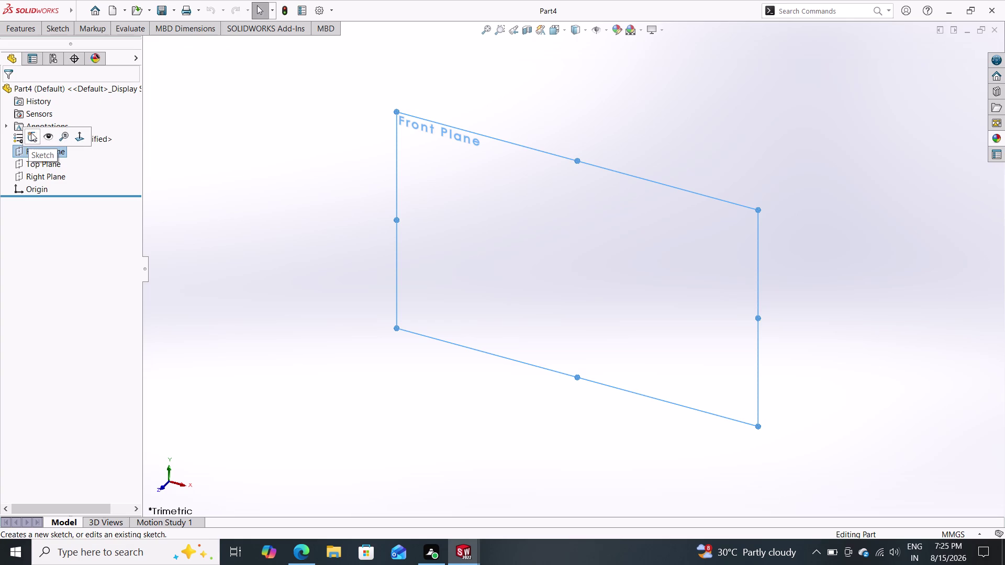
click(31, 133)
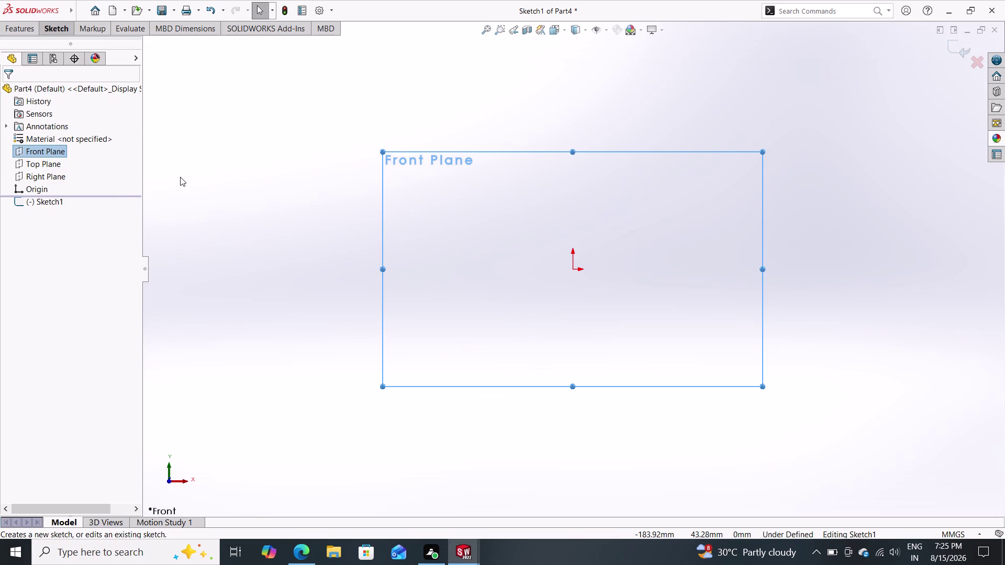
click(49, 34)
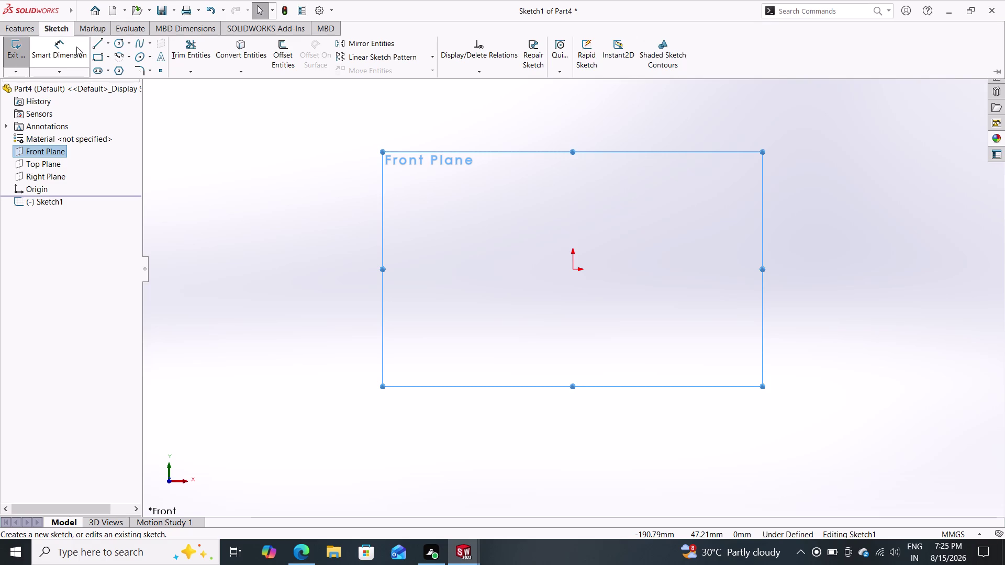
Draw a horizontal base line through the origin with an upright line at each end.
click(94, 44)
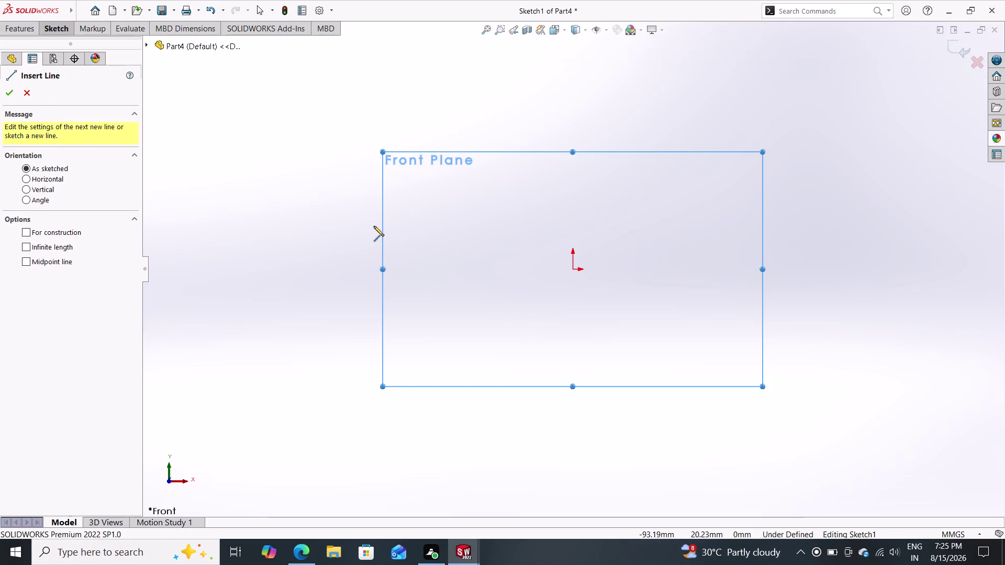
click(572, 268)
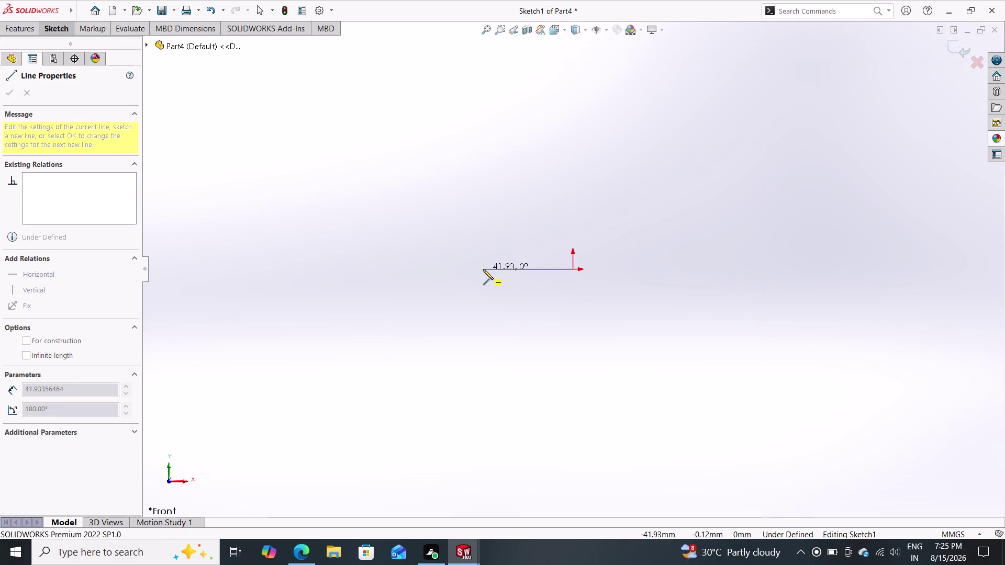
click(483, 267)
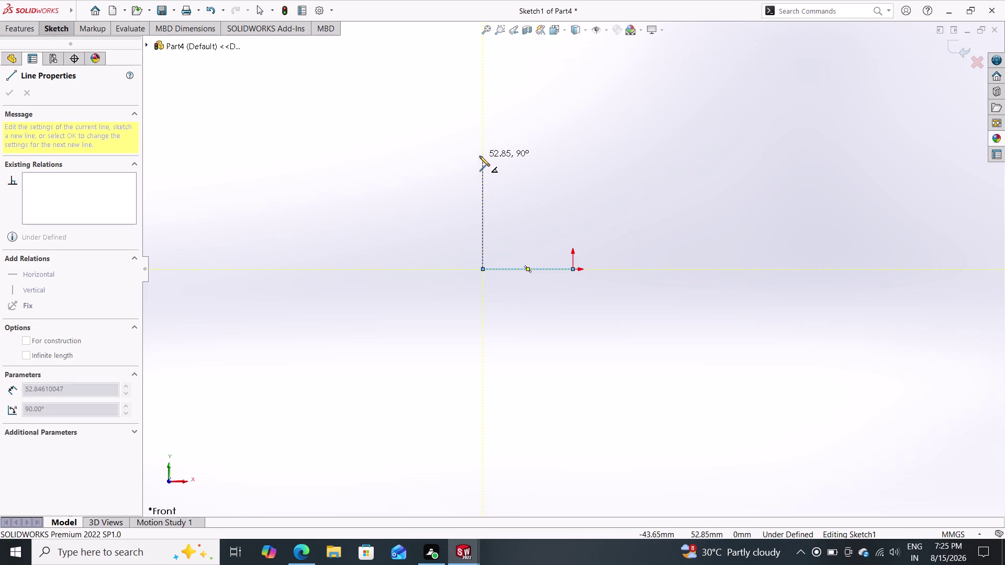
click(484, 152)
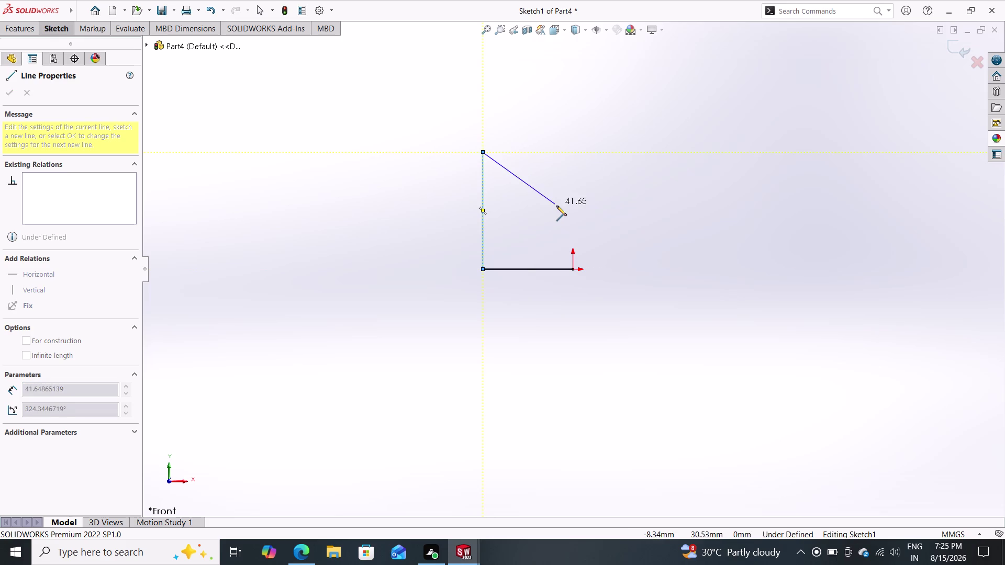
double_click(567, 210)
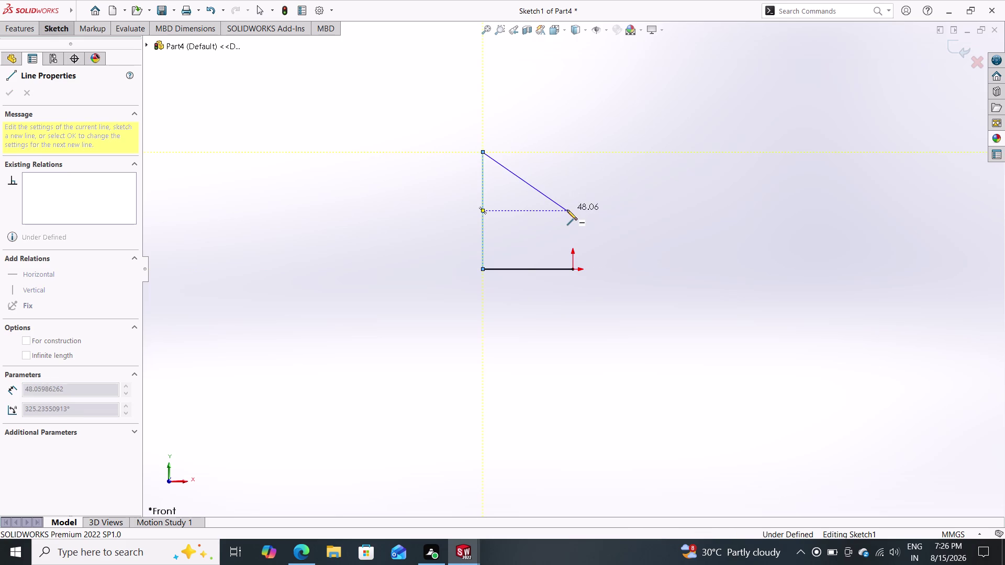
click(575, 271)
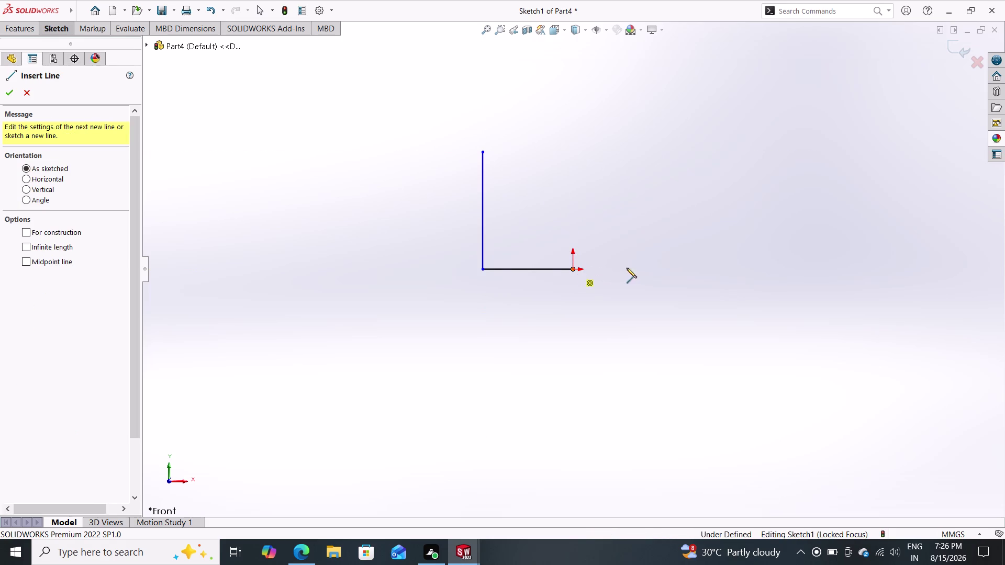
click(655, 269)
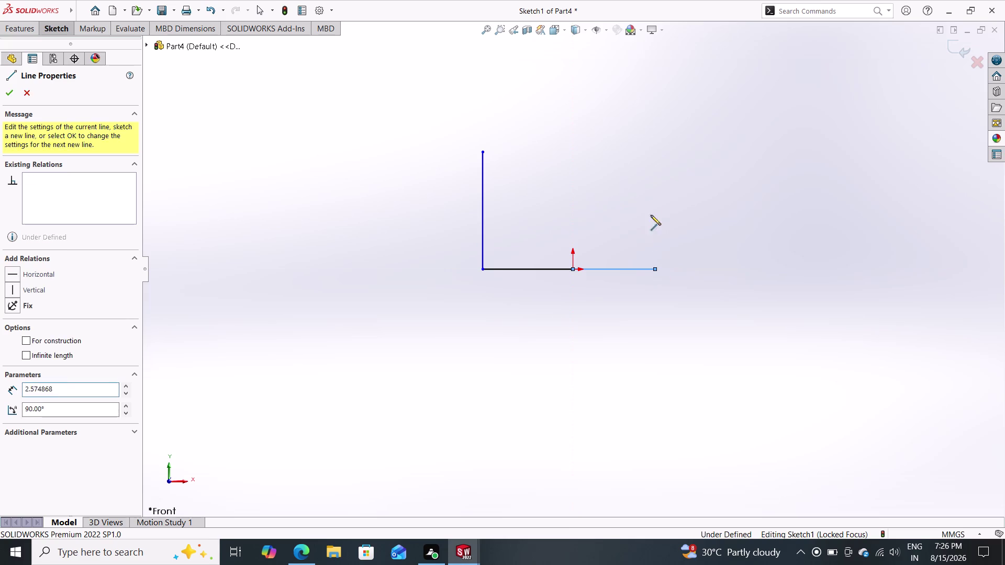
click(655, 138)
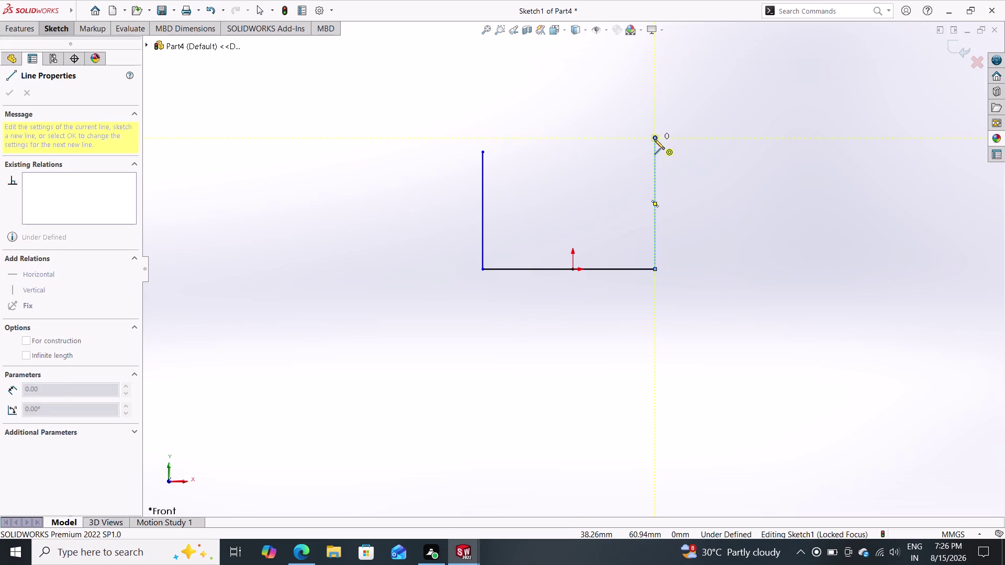
key(Escape)
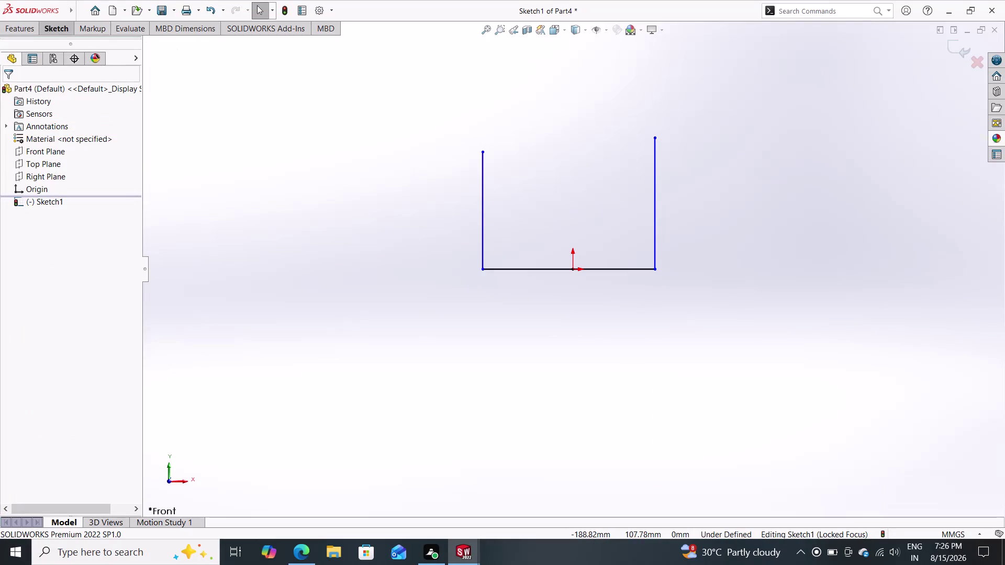
click(57, 34)
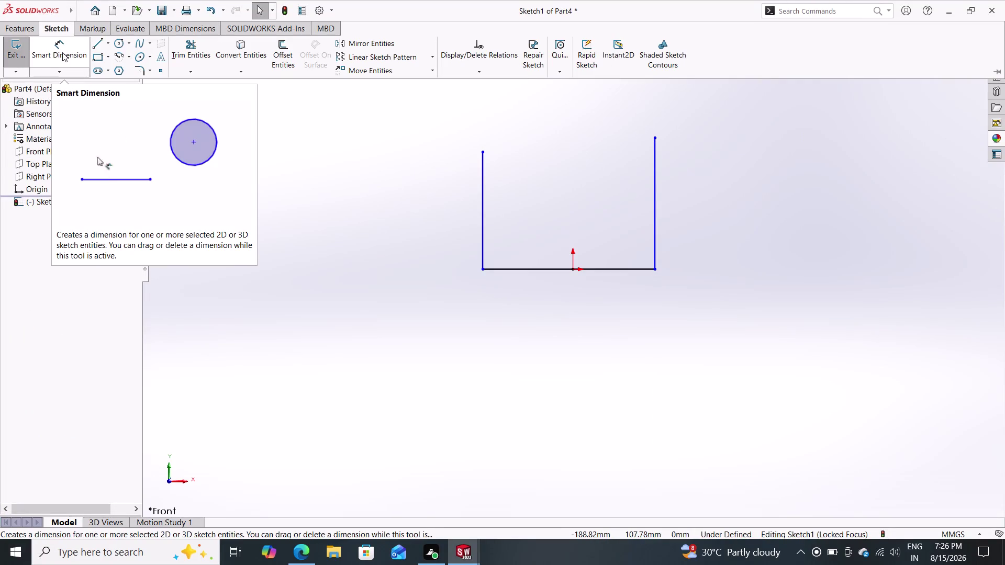
Add a temporary half-width dimension of 360/2 to the bottom line.
click(62, 52)
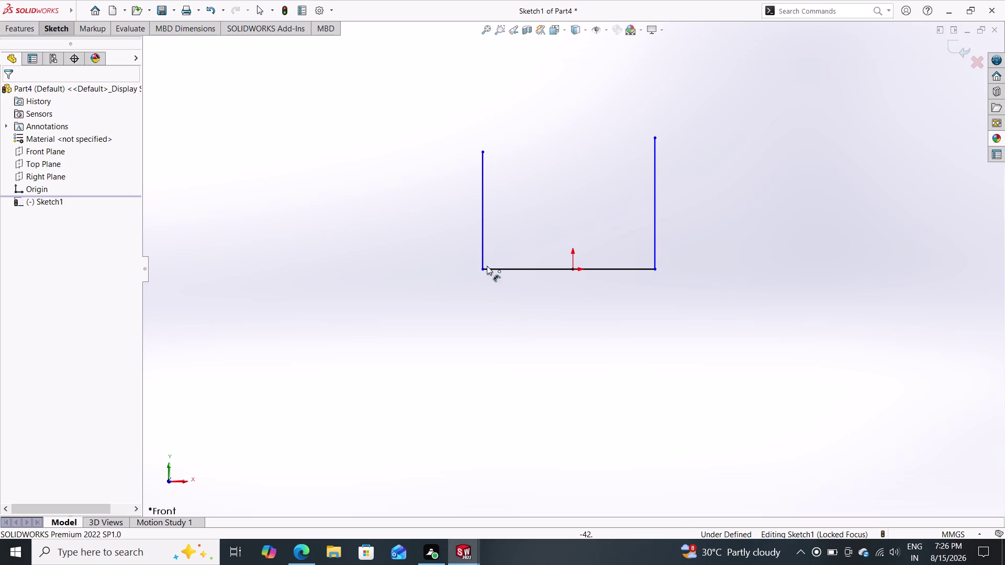
click(539, 268)
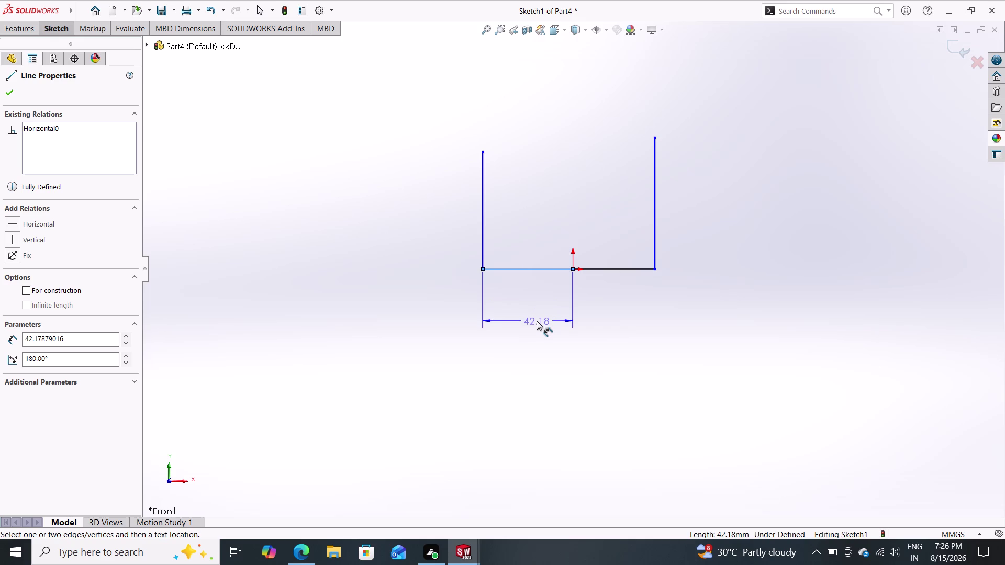
text(36)
text(0)
text(/2)
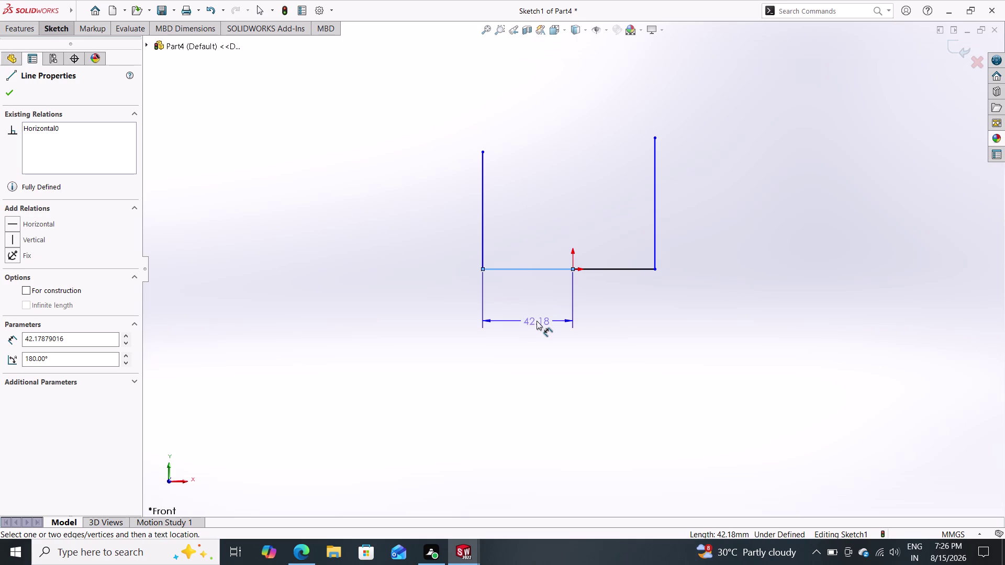
key(Return)
click(537, 320)
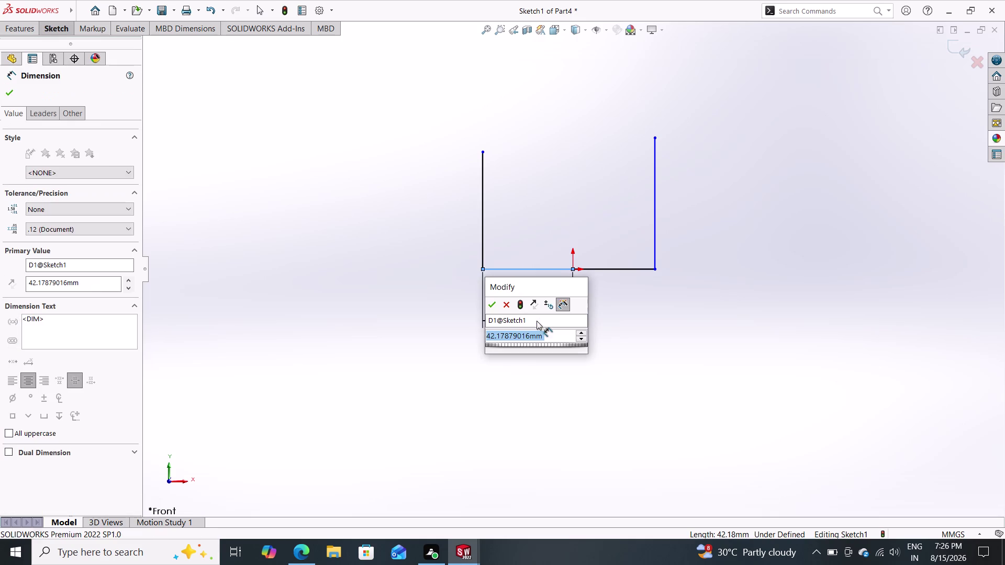
text(36)
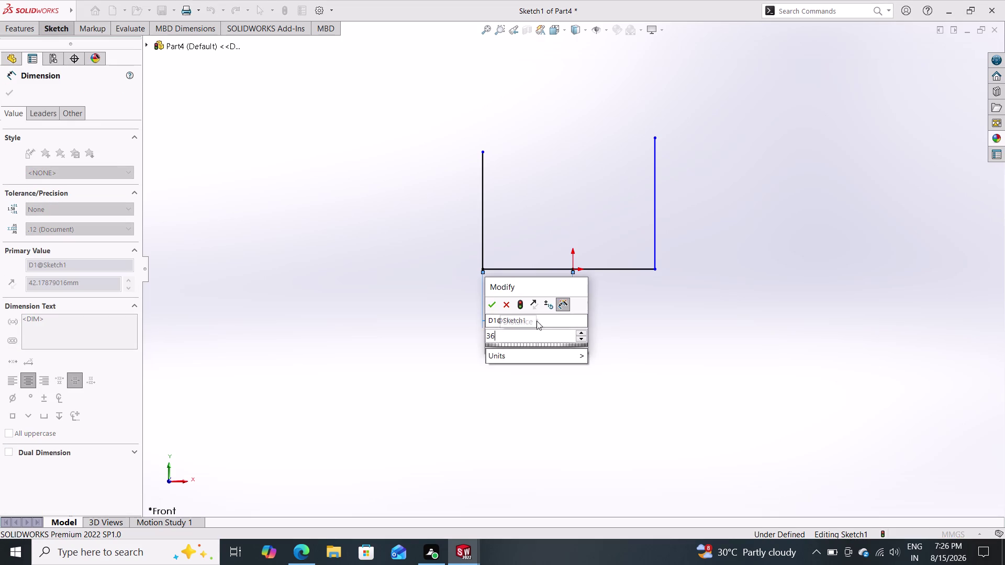
text(0/2)
key(Return)
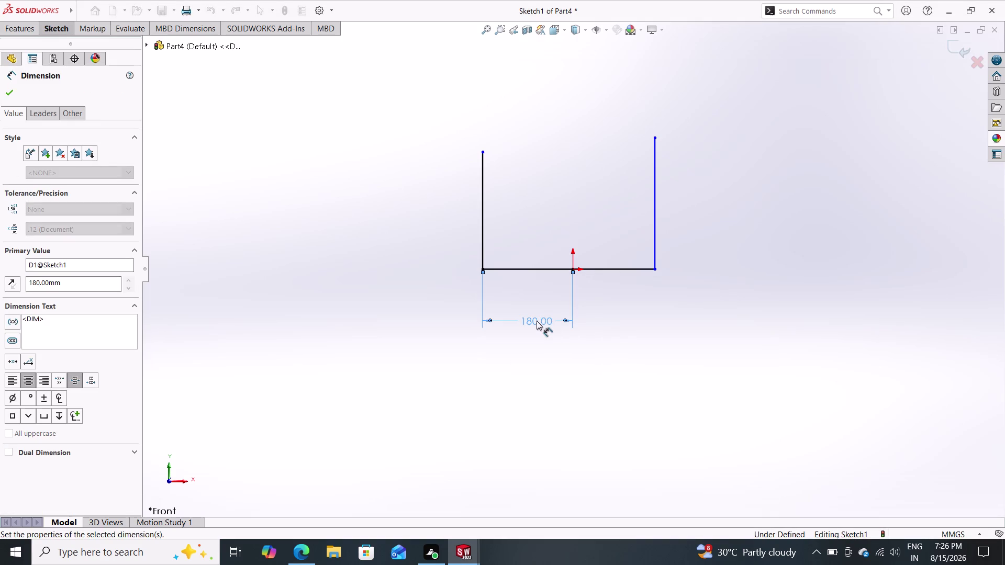
Dimension the full bottom line at 360 mm and delete the temporary 180 dimension.
click(483, 269)
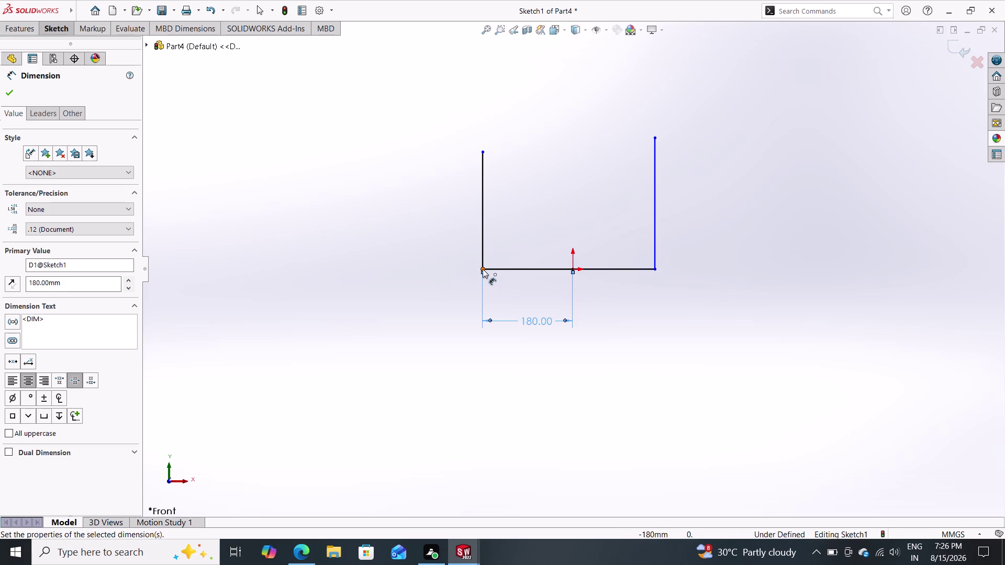
click(654, 268)
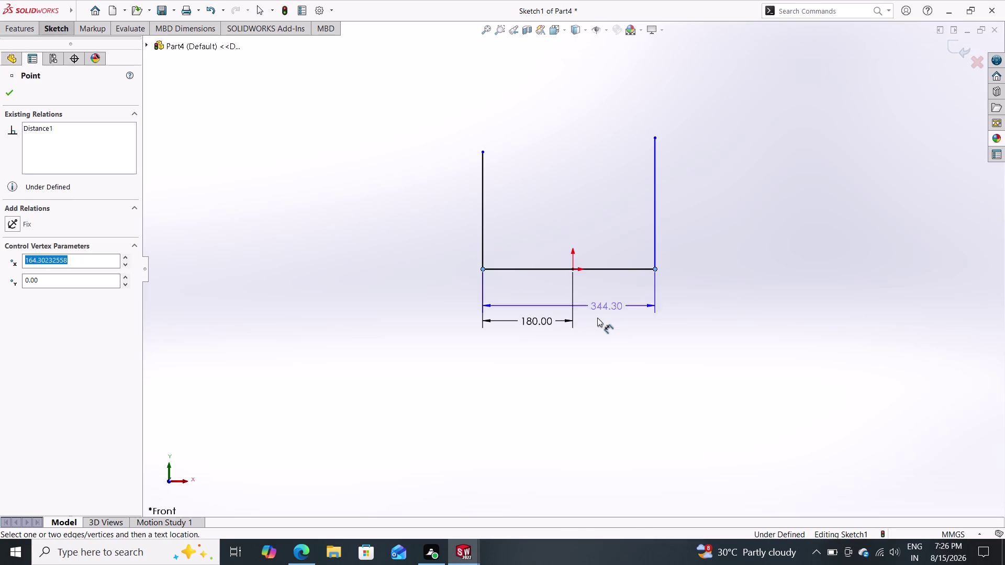
click(564, 351)
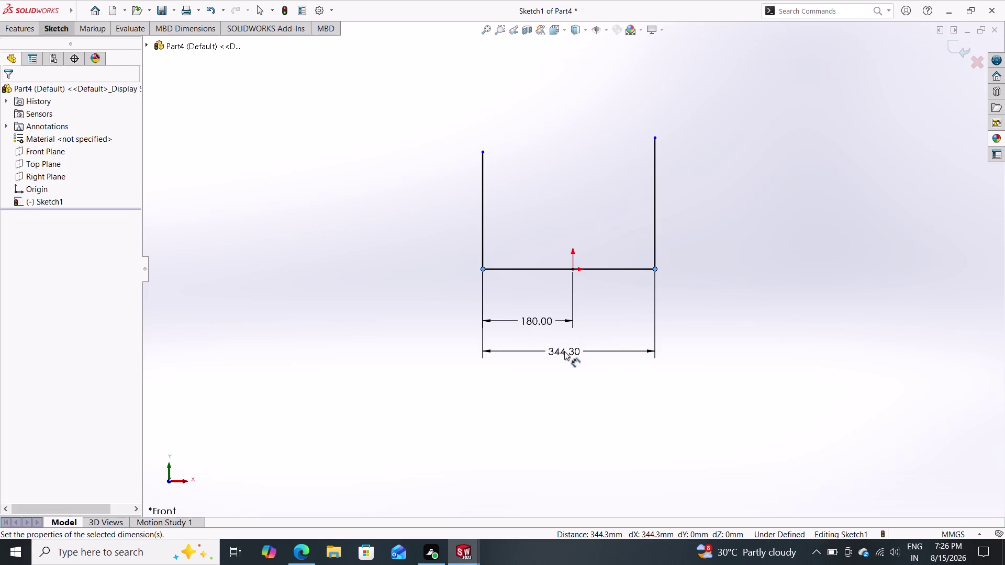
text(360)
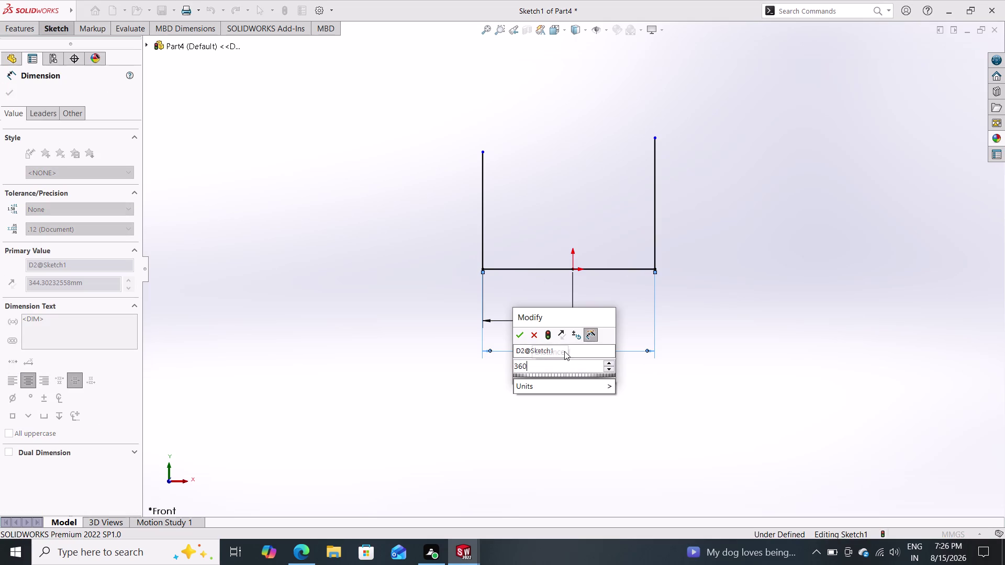
key(Return)
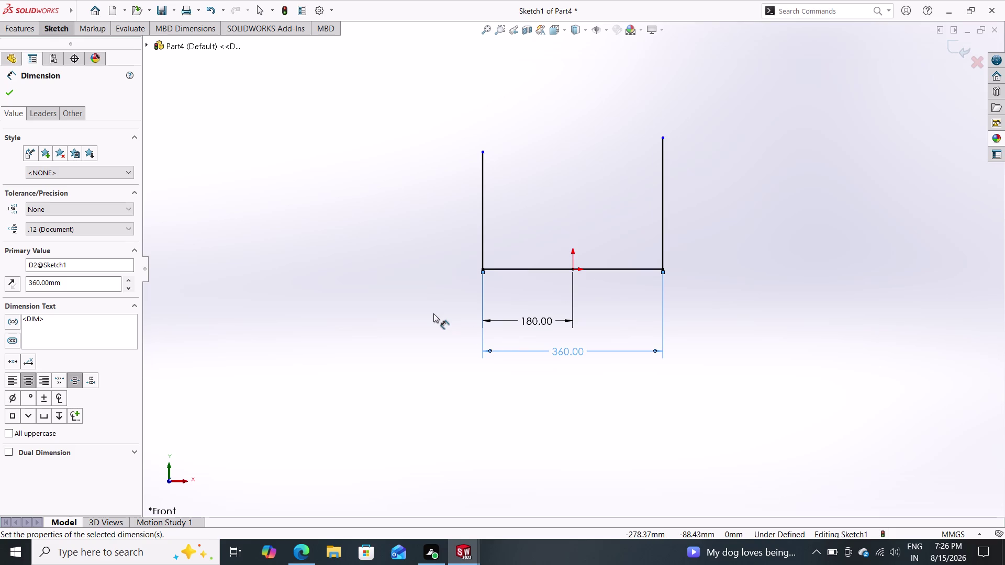
key(Escape)
click(503, 319)
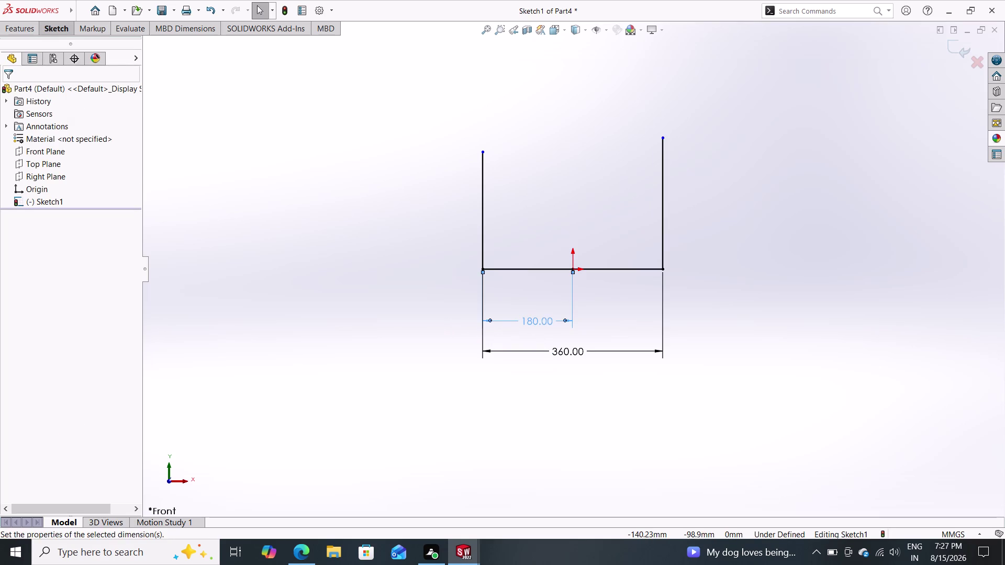
key(Delete)
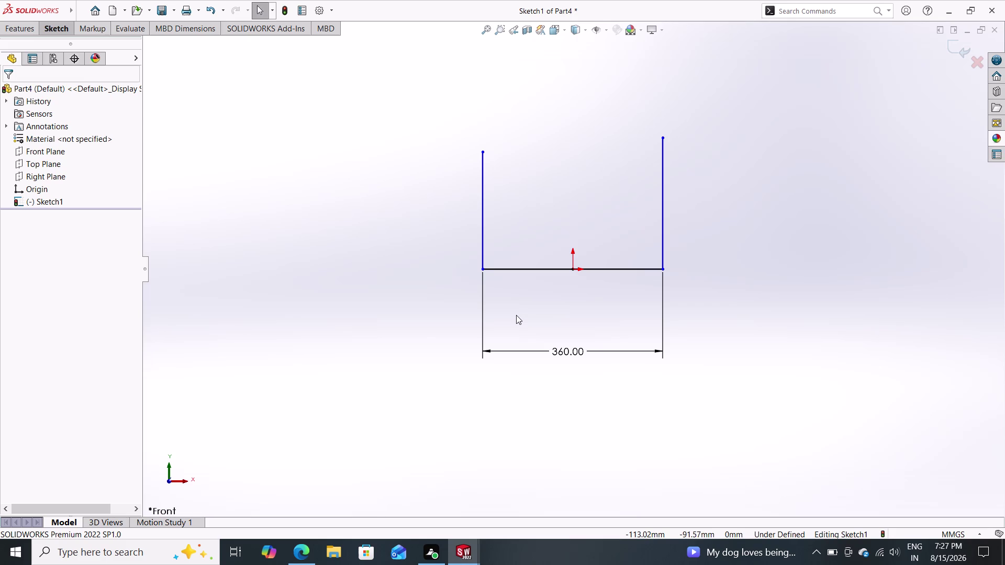
click(61, 31)
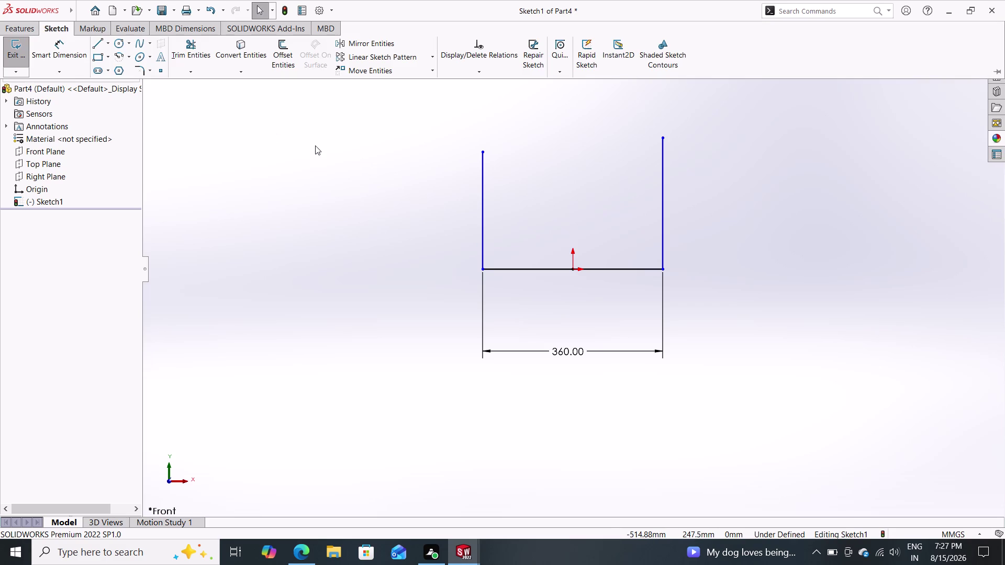
Dimension the left wall line at 380 mm tall.
scroll(down, 3)
scroll(up, 3)
click(62, 50)
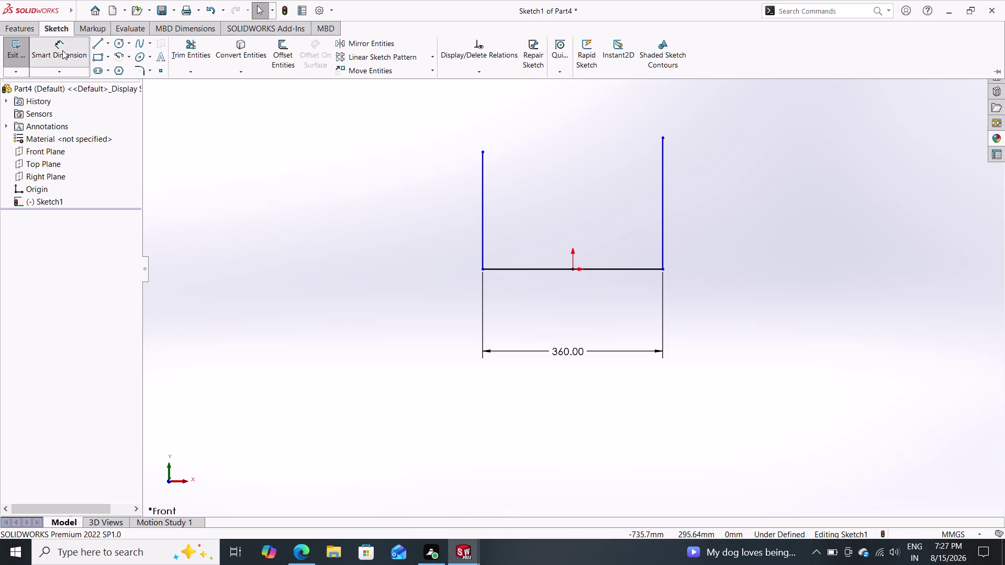
click(483, 185)
click(425, 183)
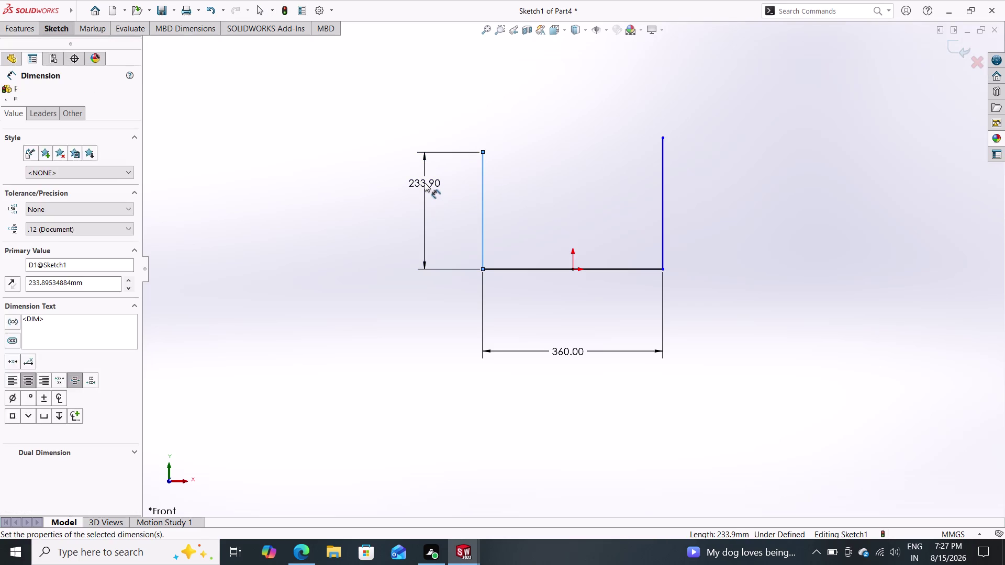
text(380)
key(Return)
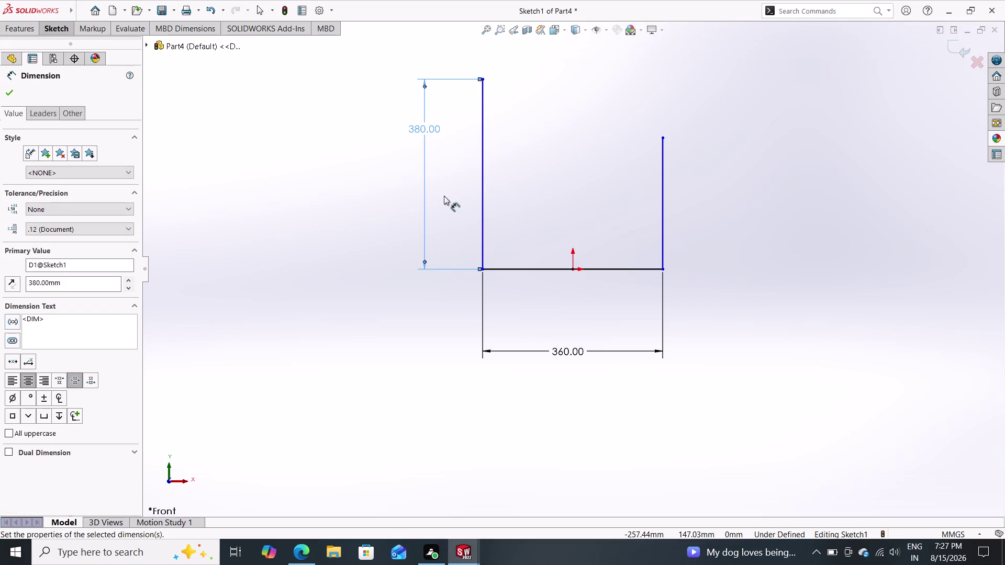
key(Escape)
Add a Horizontal relation between the two wall top endpoints.
click(481, 78)
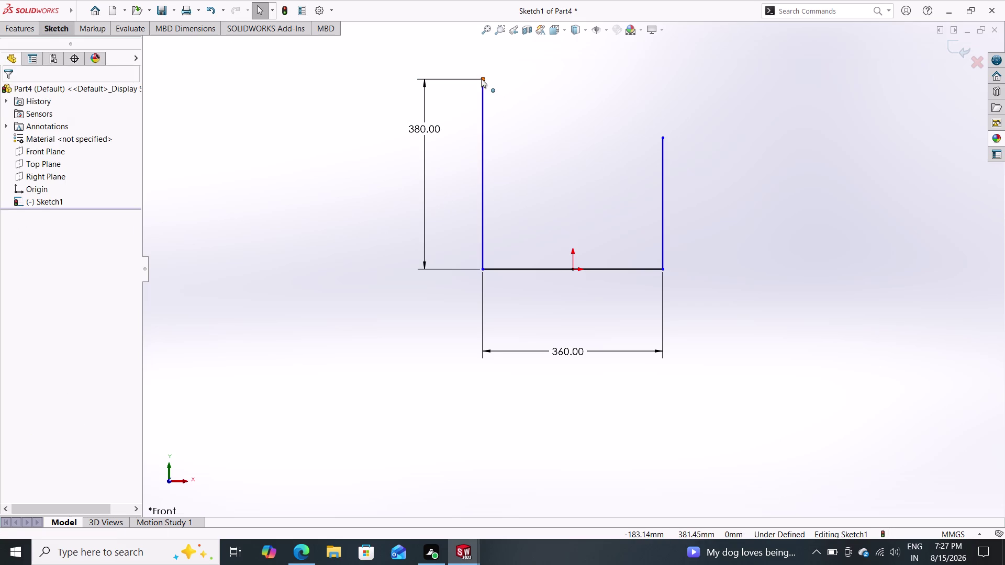
click(664, 137)
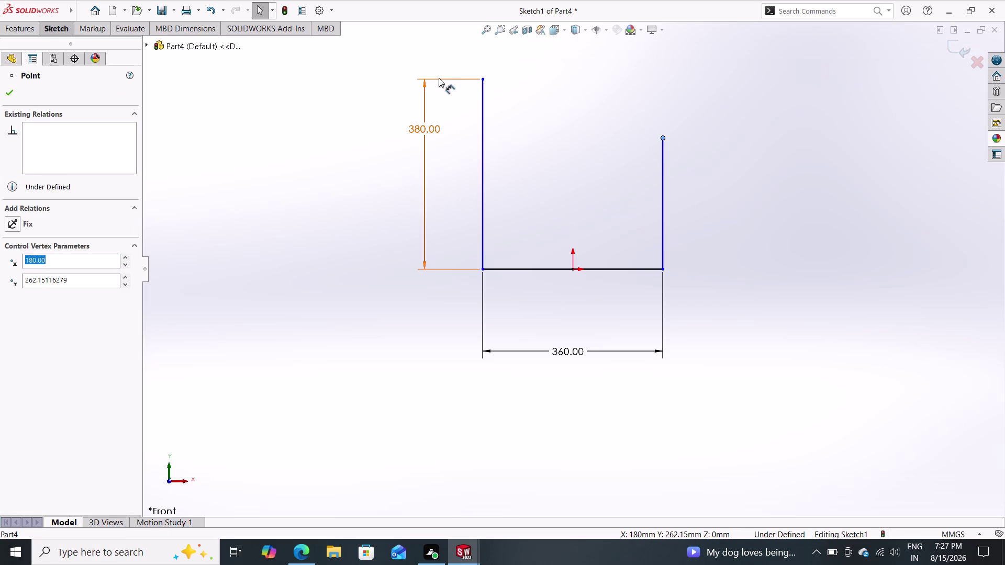
click(485, 81)
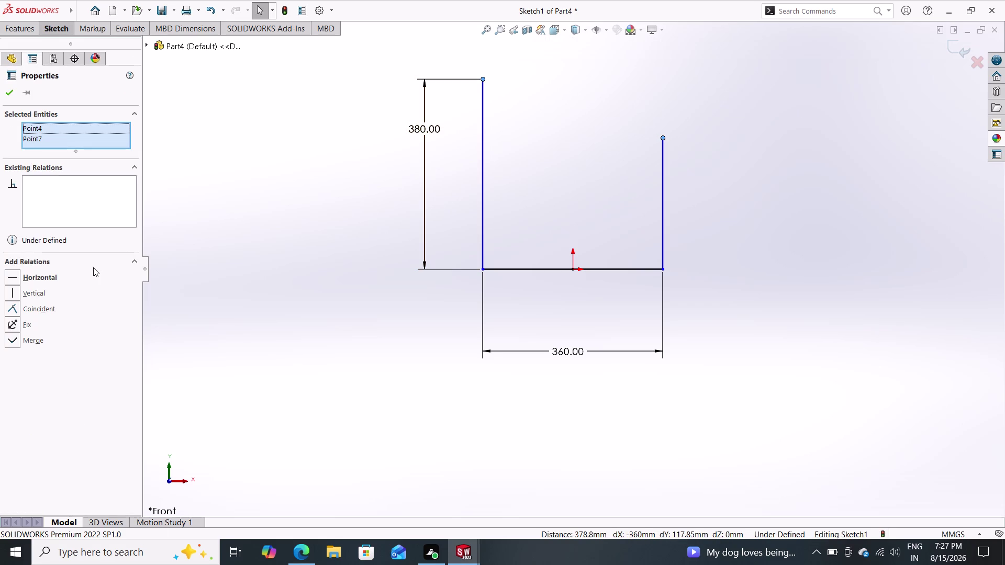
click(45, 277)
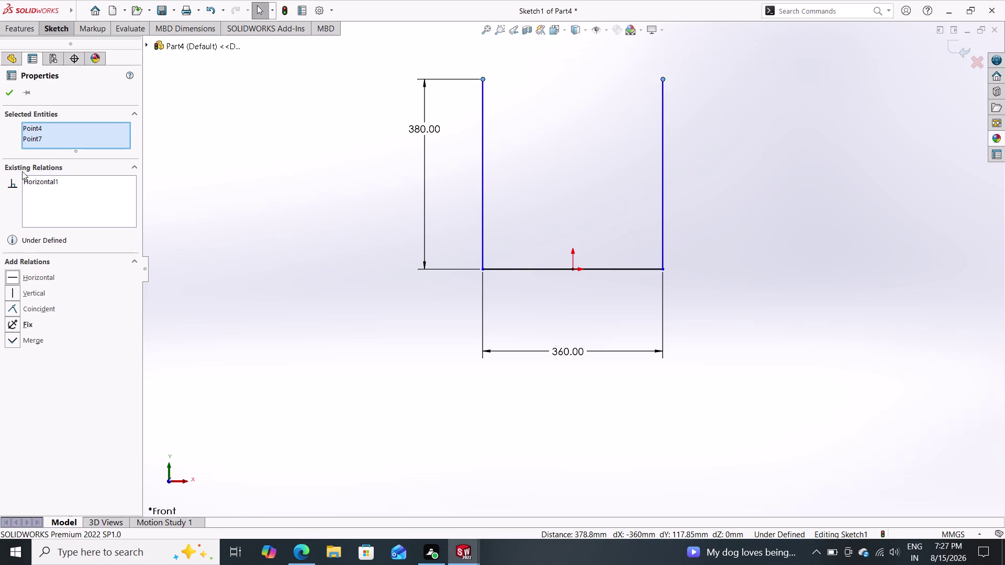
click(10, 90)
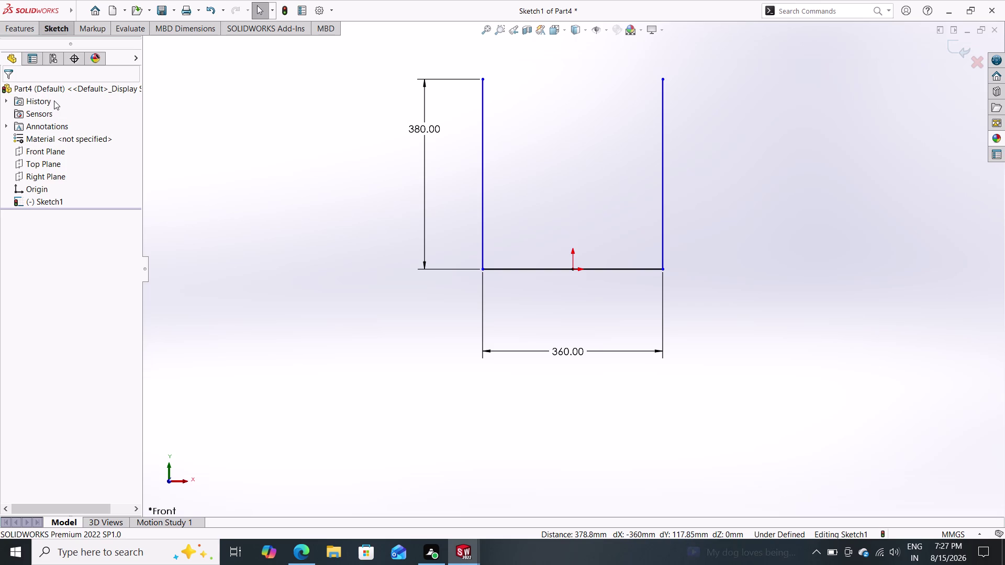
click(57, 29)
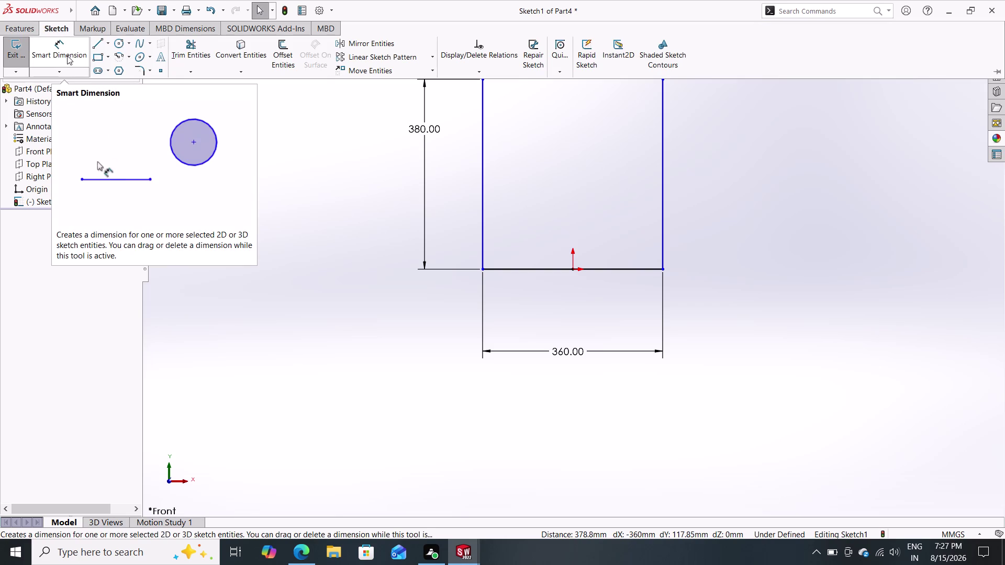
click(67, 55)
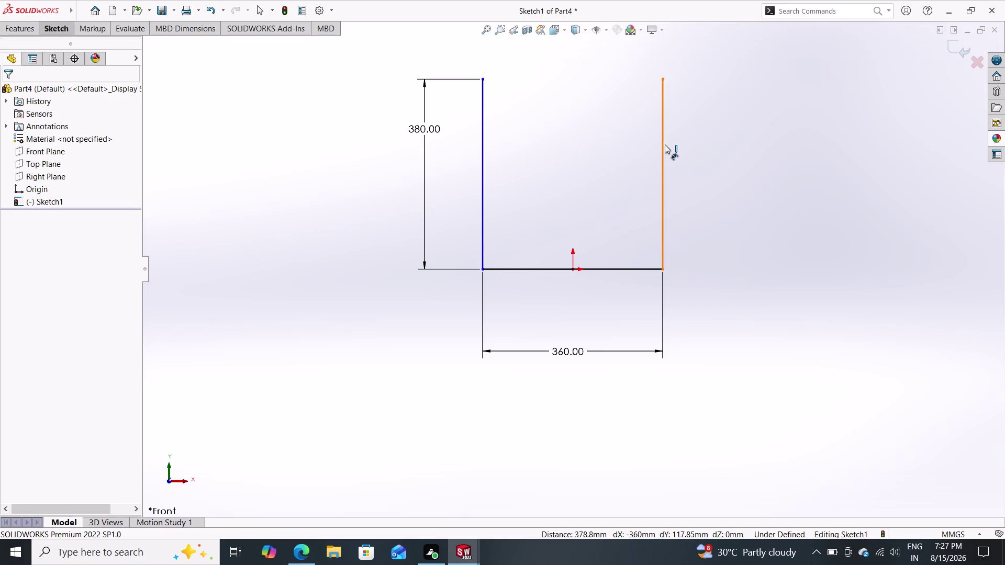
click(661, 145)
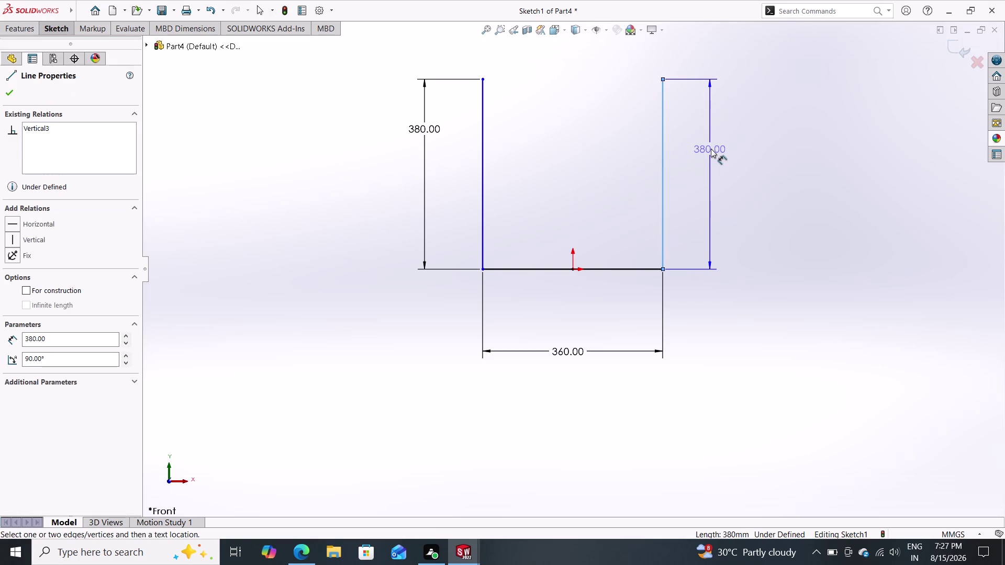
click(711, 148)
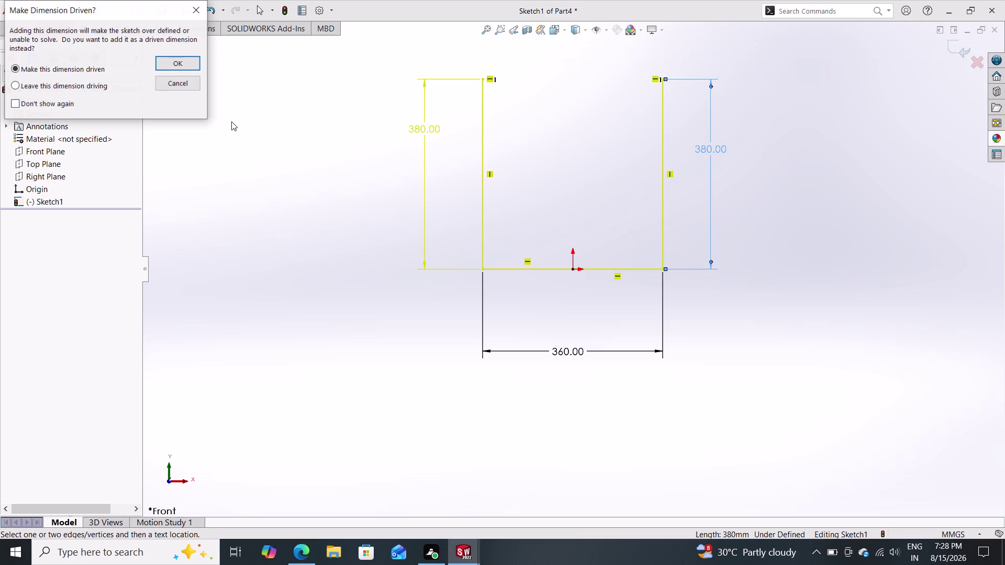
click(176, 78)
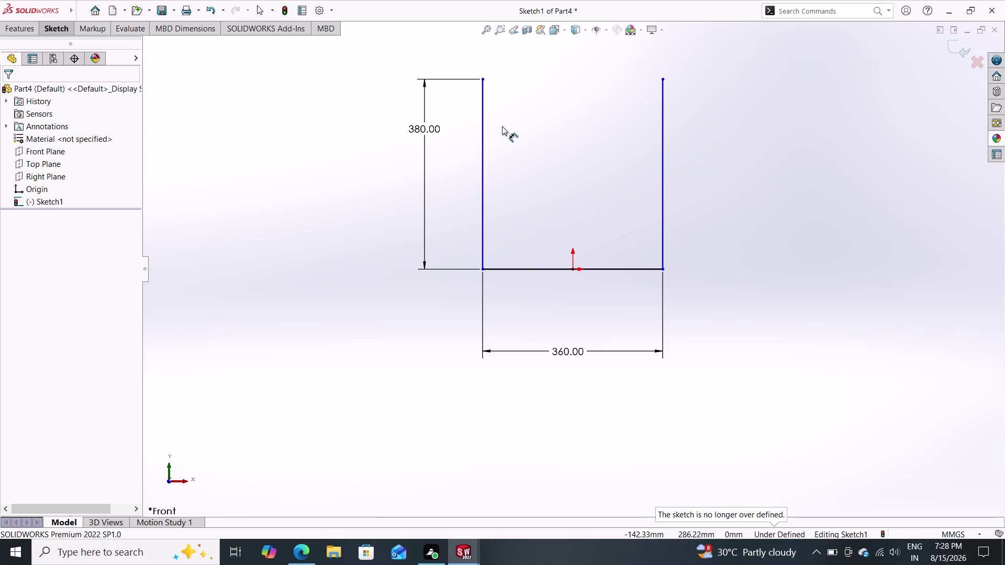
click(484, 79)
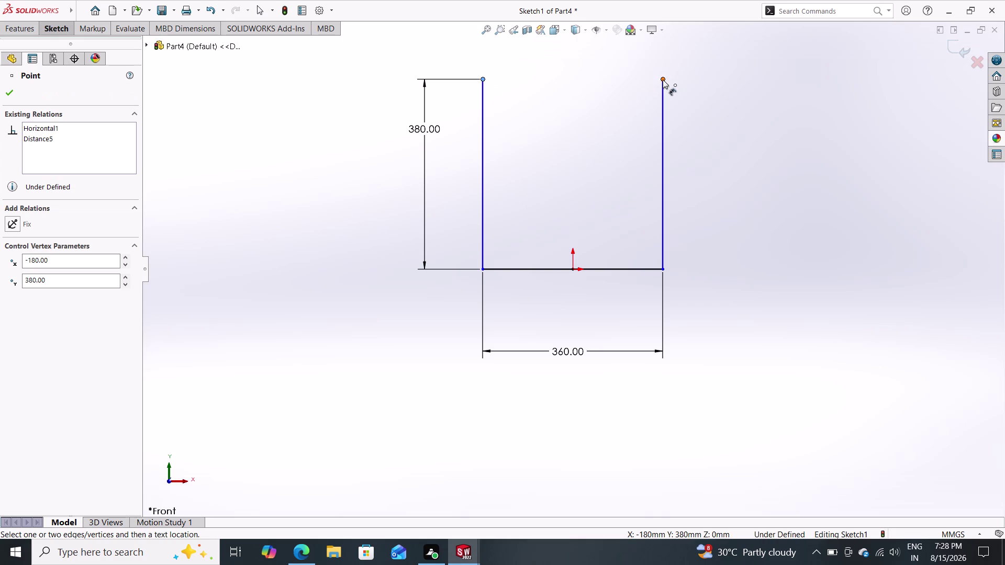
drag(662, 80, 621, 65)
click(573, 63)
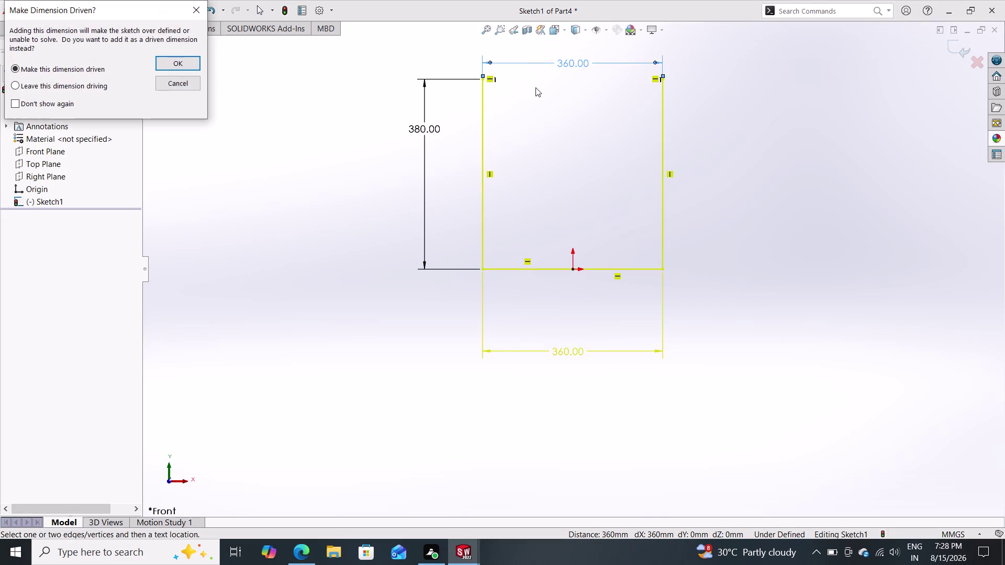
click(191, 87)
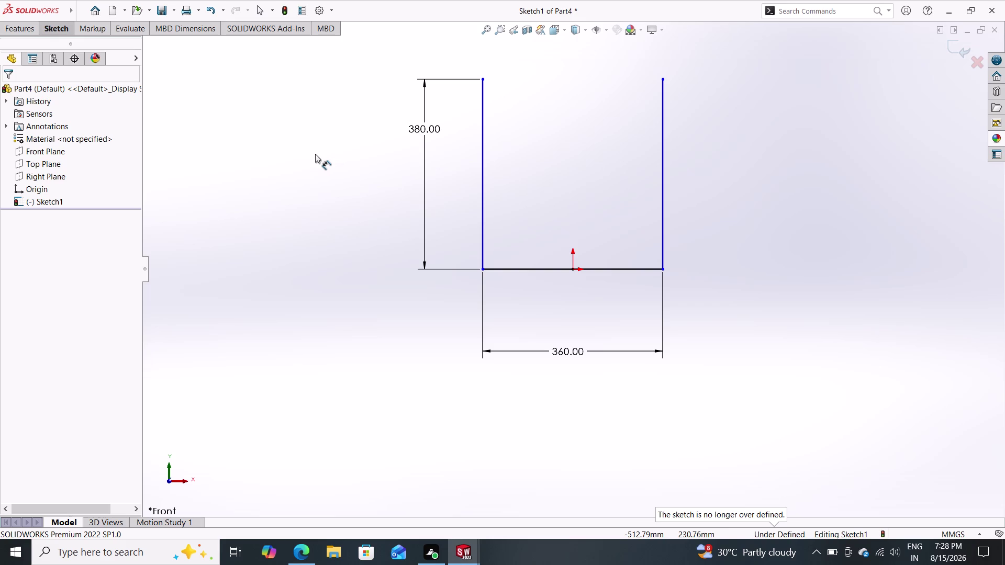
click(66, 34)
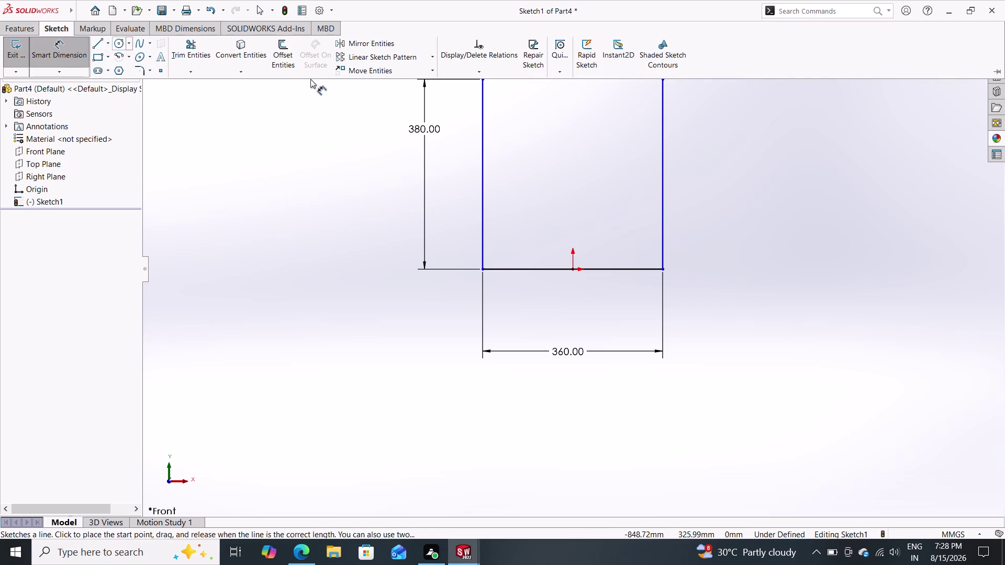
Start Mirror Entities, then cancel it.
click(358, 45)
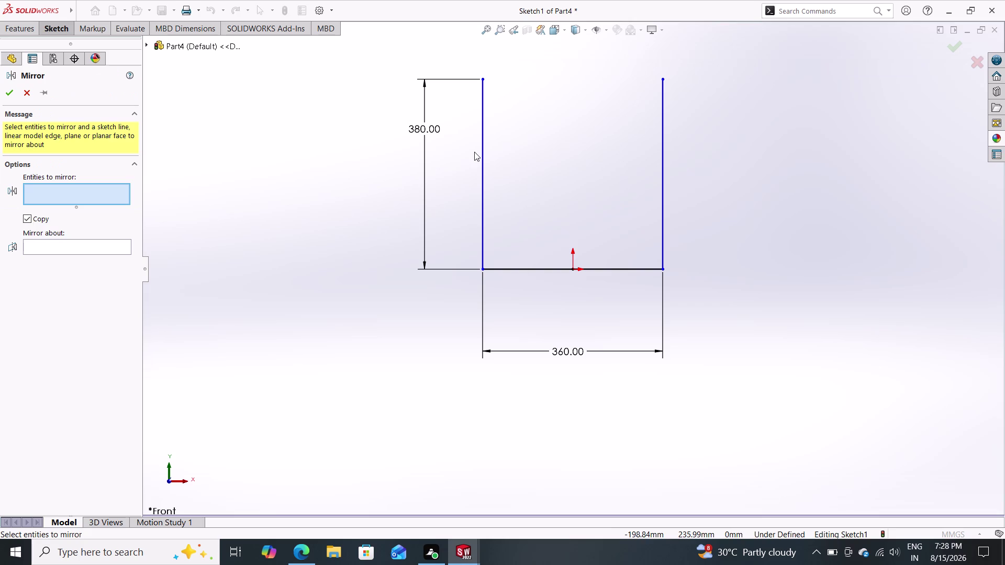
click(49, 27)
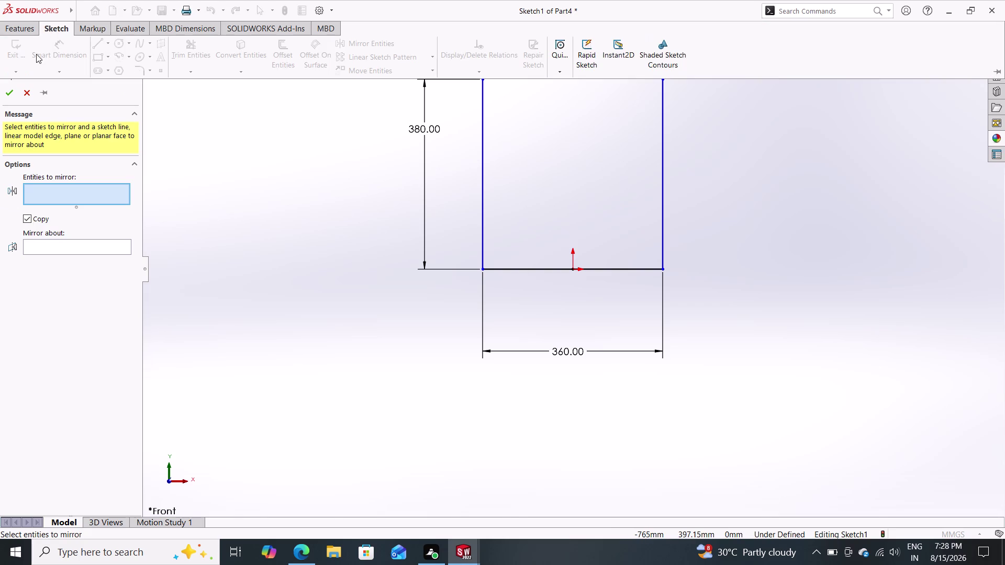
click(26, 92)
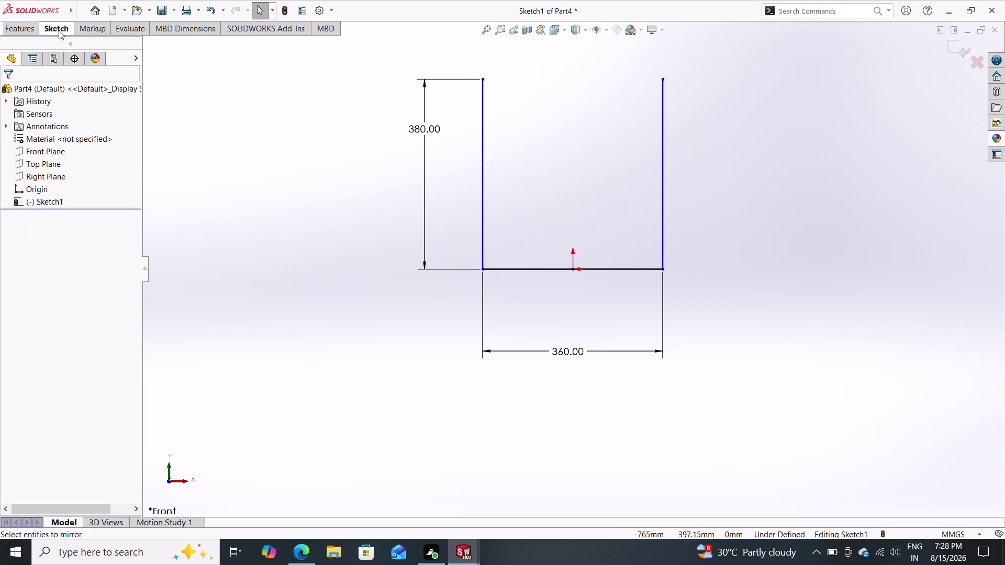
click(59, 30)
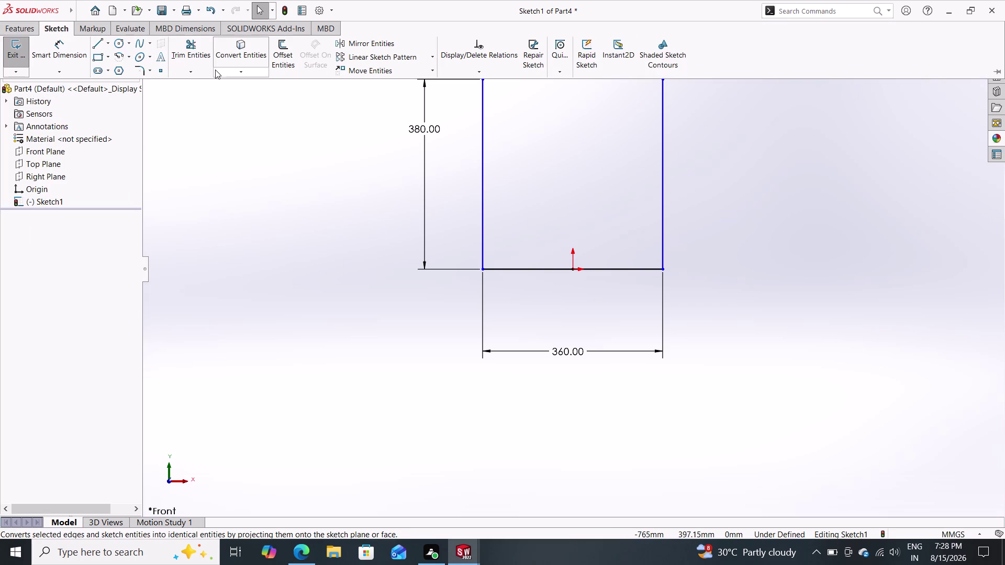
Offset the U-shaped chain 30 mm toward the inside of the channel.
click(283, 56)
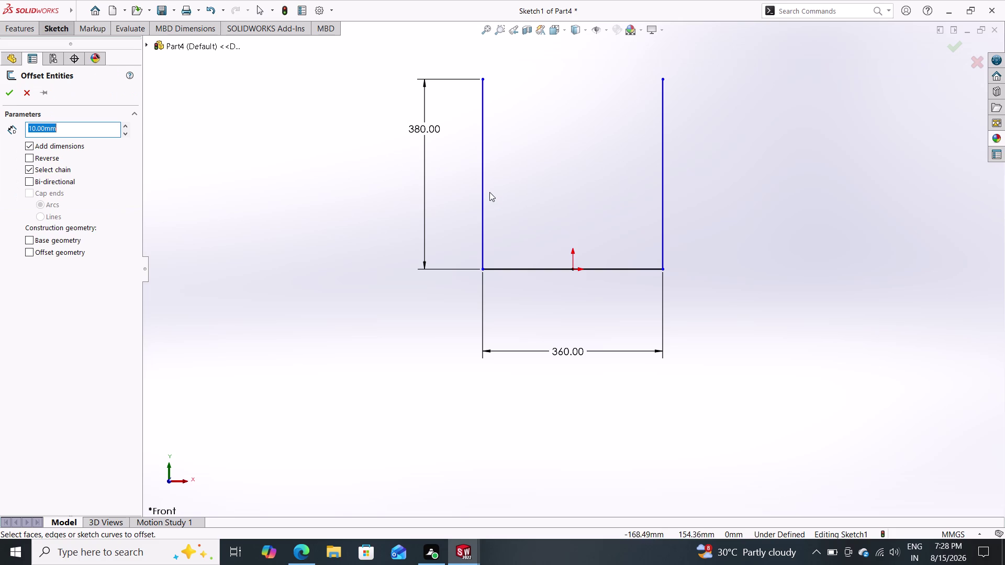
click(484, 192)
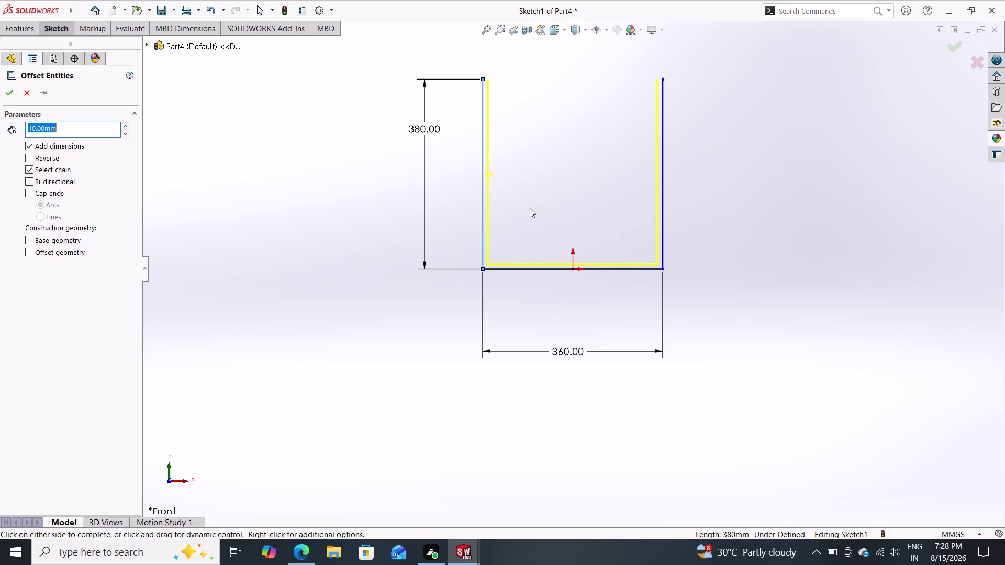
text(30)
key(Return)
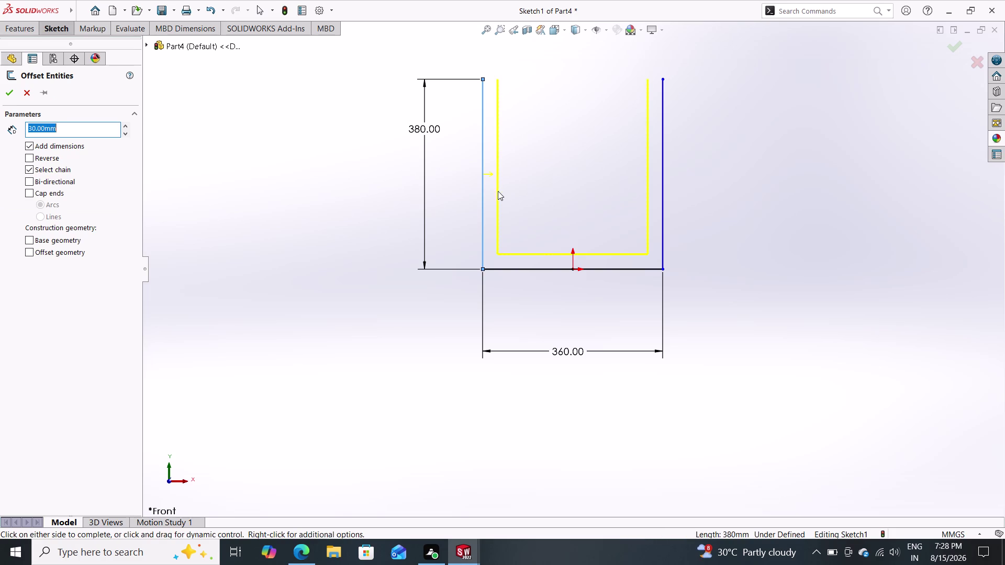
click(9, 94)
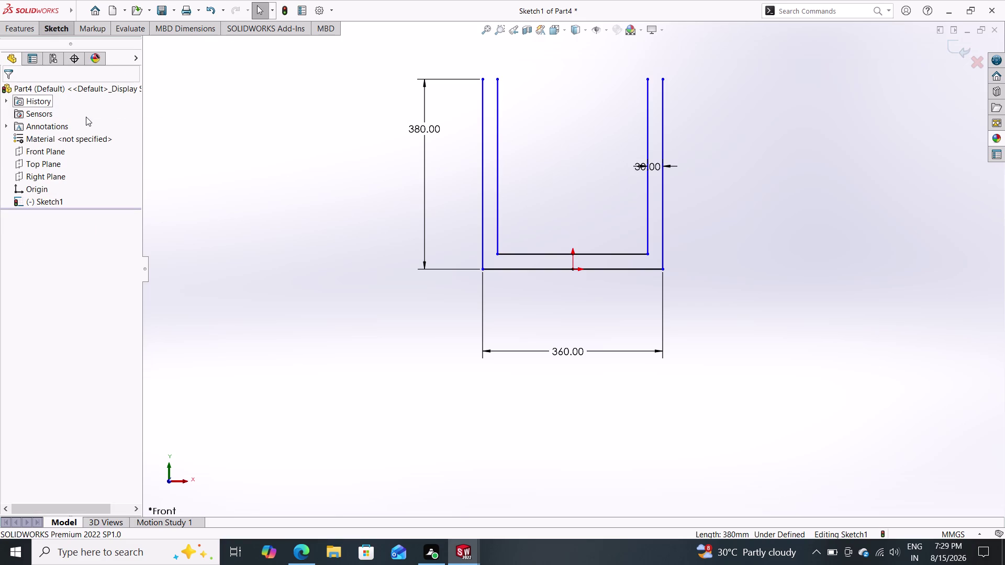
click(51, 29)
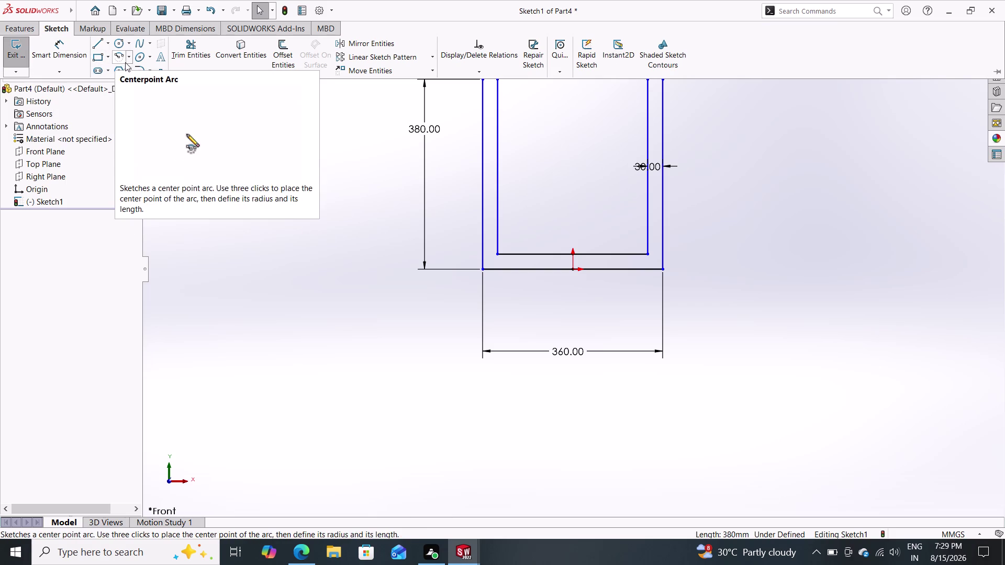
Fillet both outer bottom corners with a 50 mm radius.
click(136, 71)
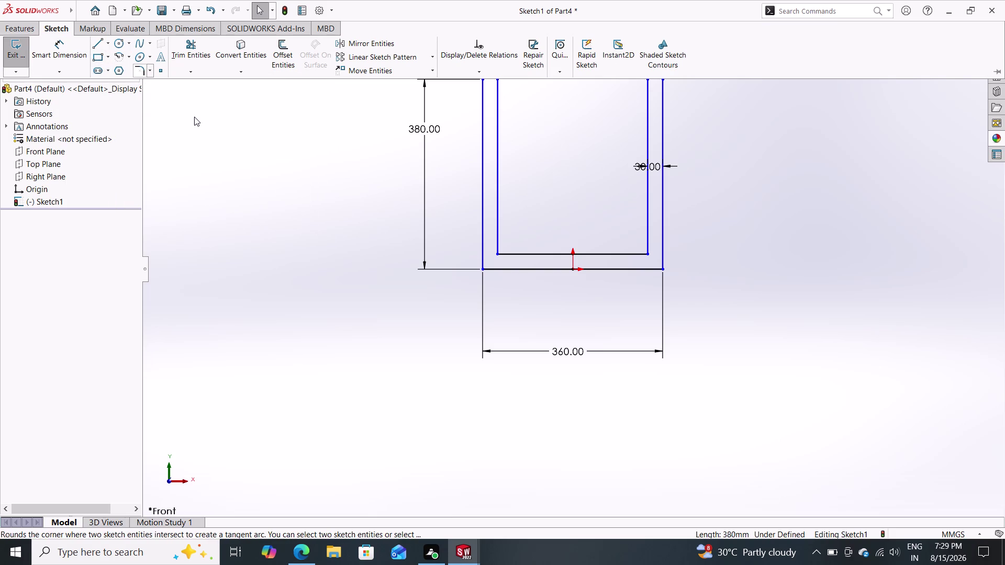
click(142, 68)
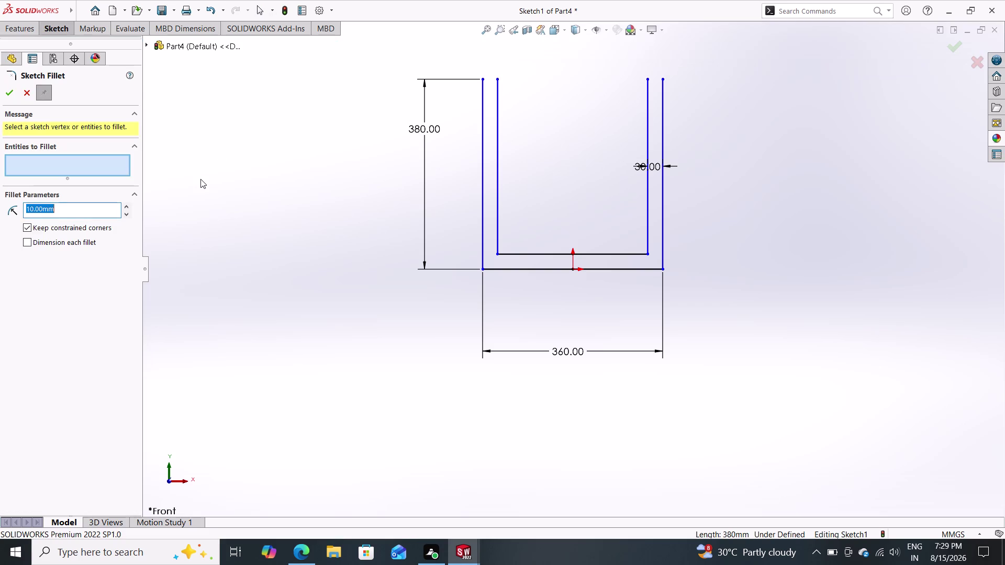
text(50)
key(Return)
drag(495, 257, 470, 277)
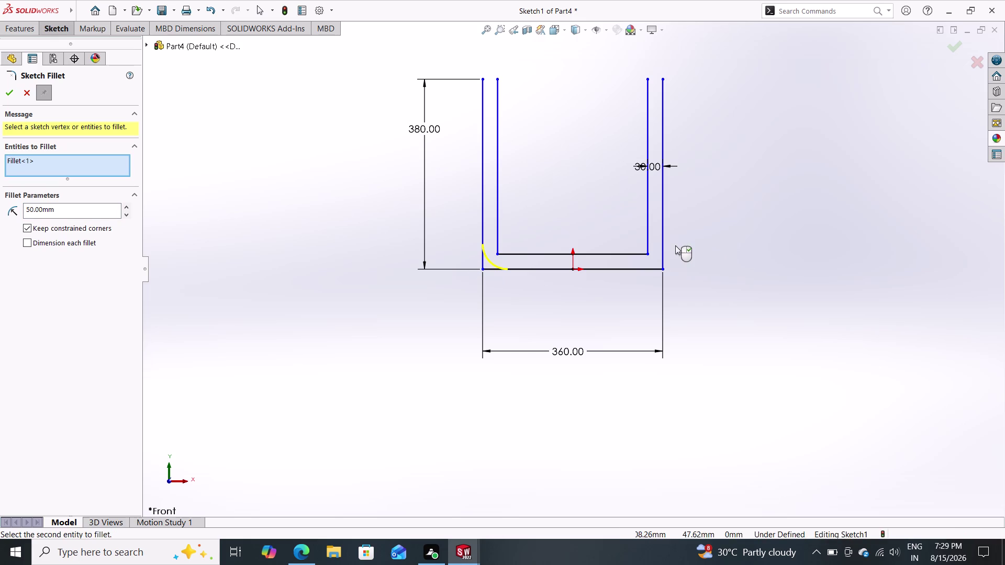
drag(679, 242, 650, 281)
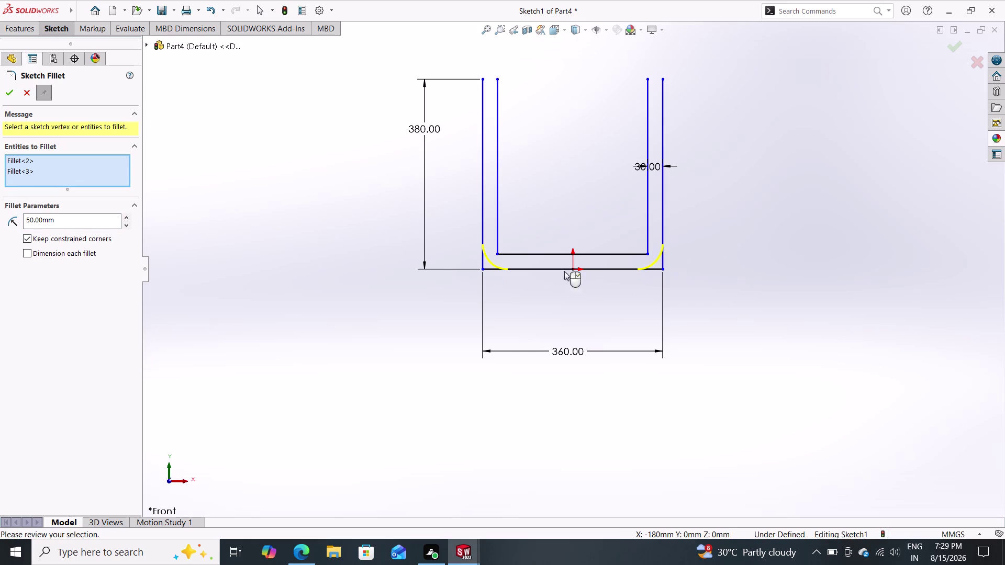
click(6, 97)
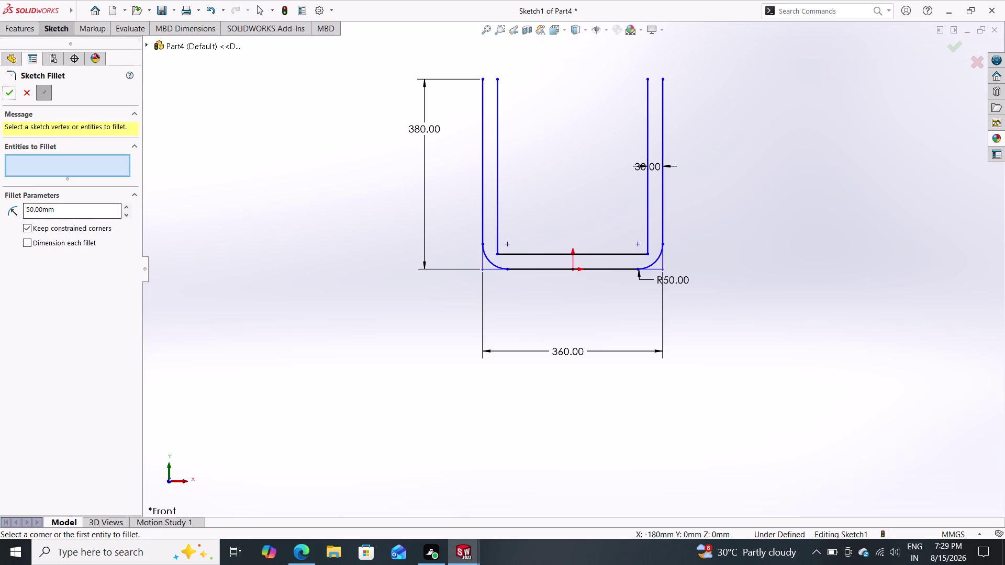
Fillet both inner bottom corners with a 20 mm radius.
drag(98, 207, 9, 223)
text(20)
key(Return)
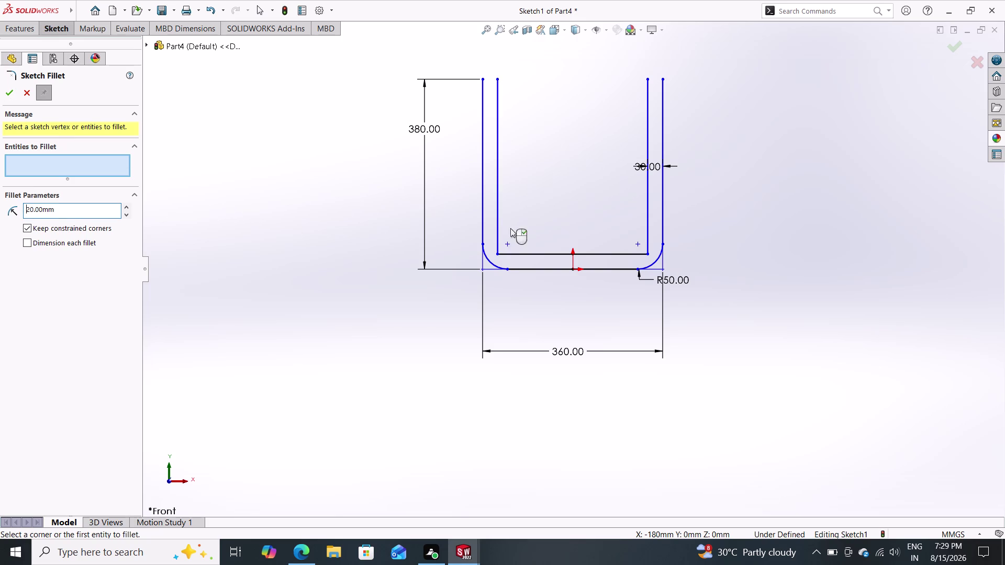
drag(515, 225, 496, 256)
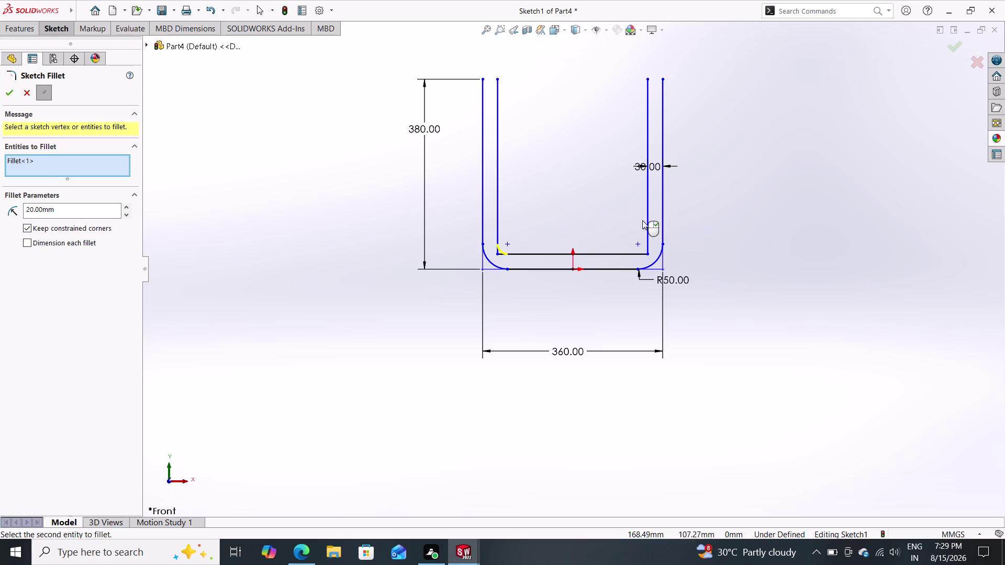
drag(652, 232, 640, 256)
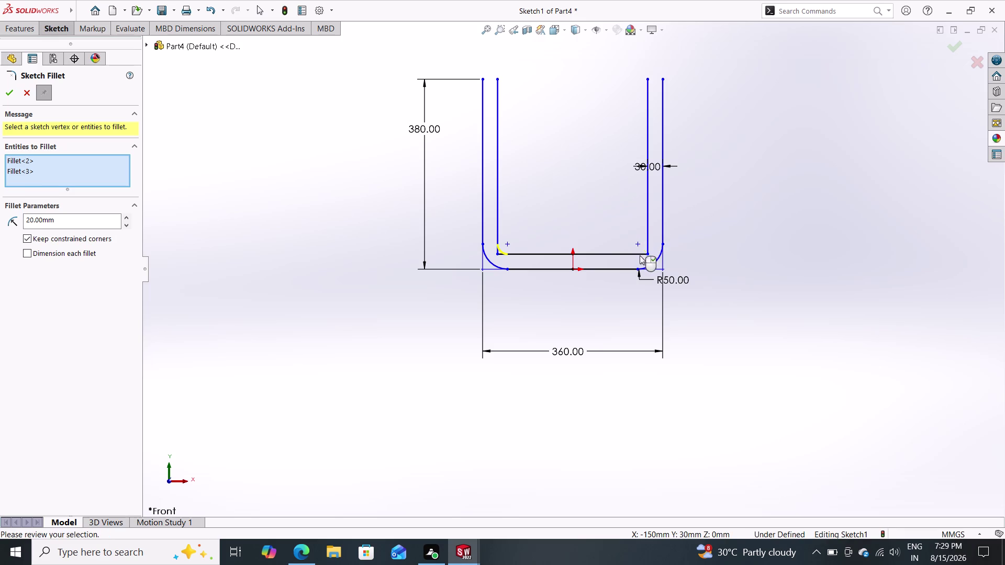
click(8, 92)
click(8, 91)
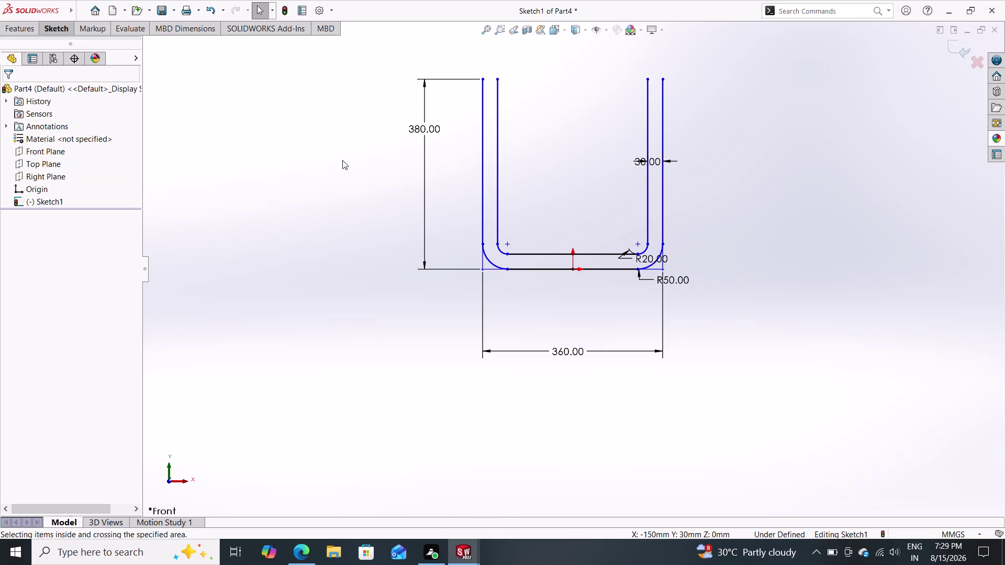
click(60, 32)
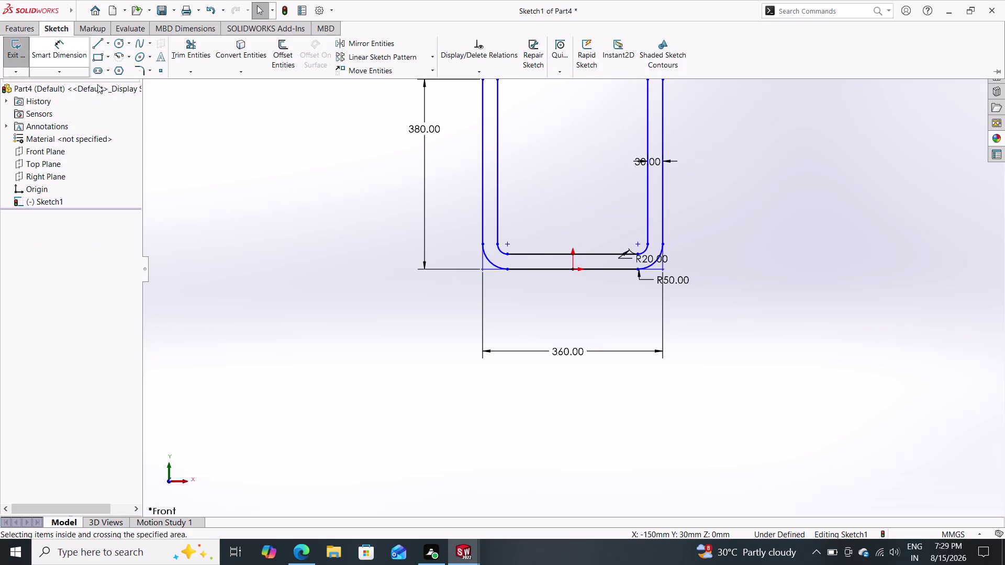
Cap the tops of the left and right walls with short horizontal lines.
click(100, 41)
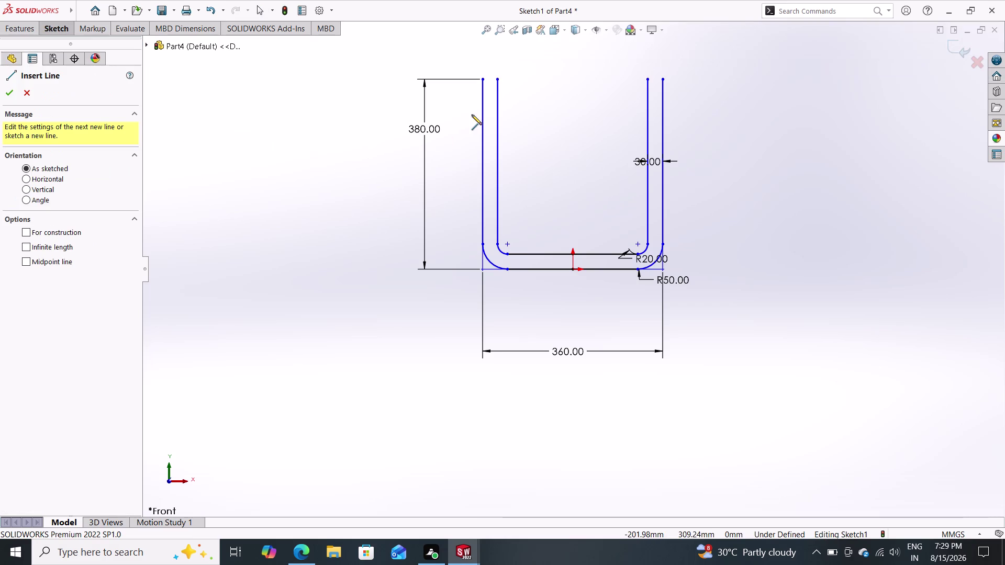
click(484, 81)
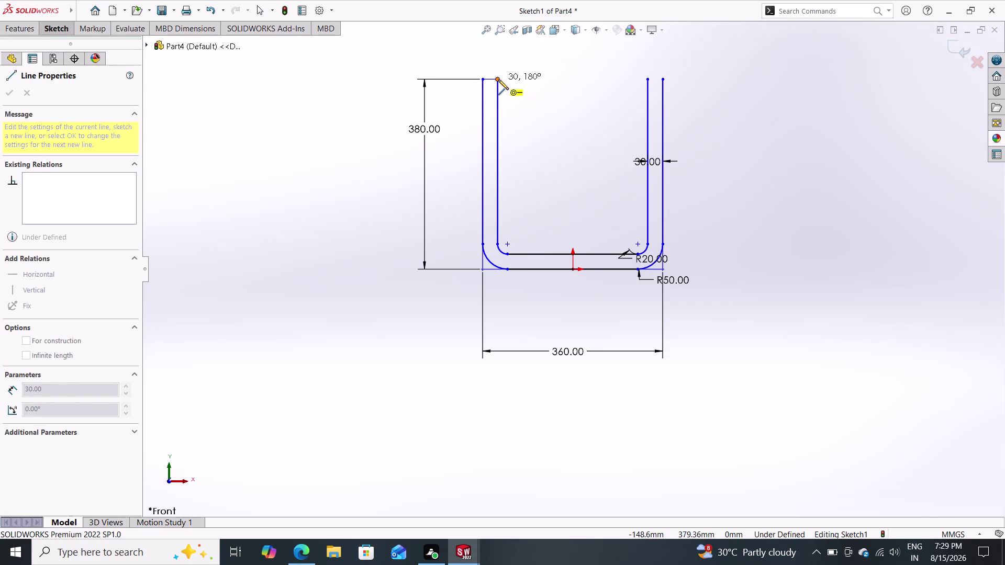
click(499, 80)
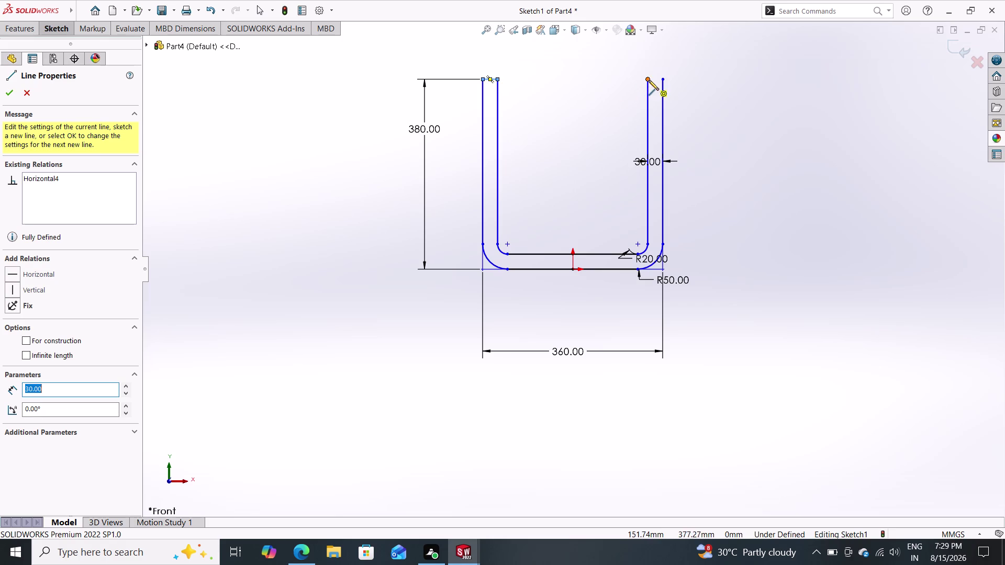
click(647, 79)
click(664, 80)
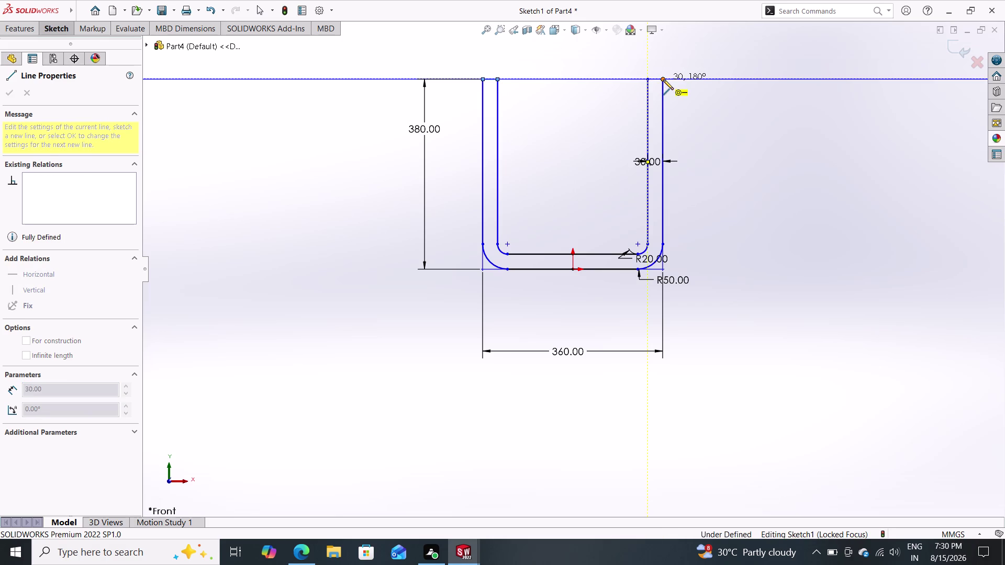
key(Escape)
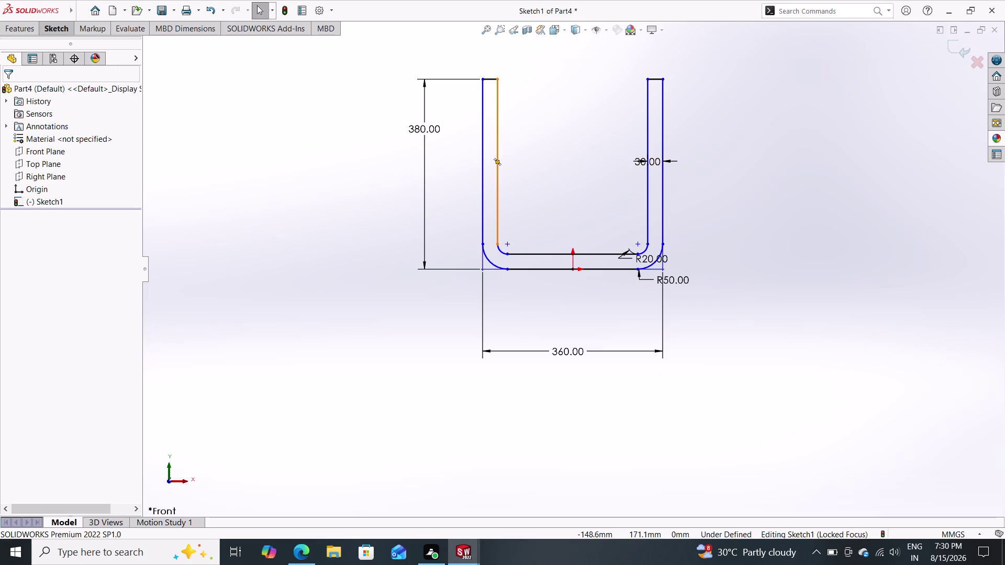
click(23, 34)
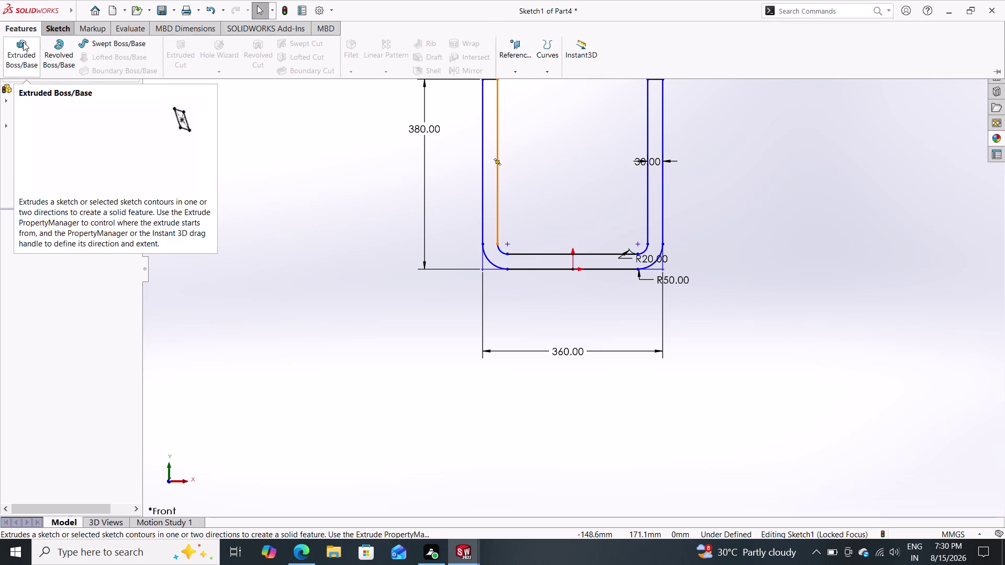
click(23, 42)
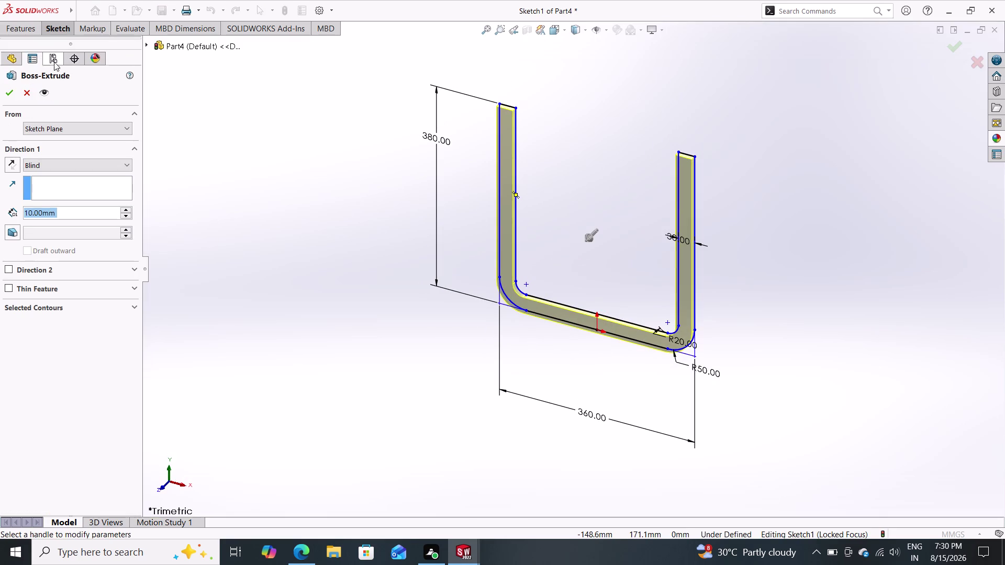
click(82, 163)
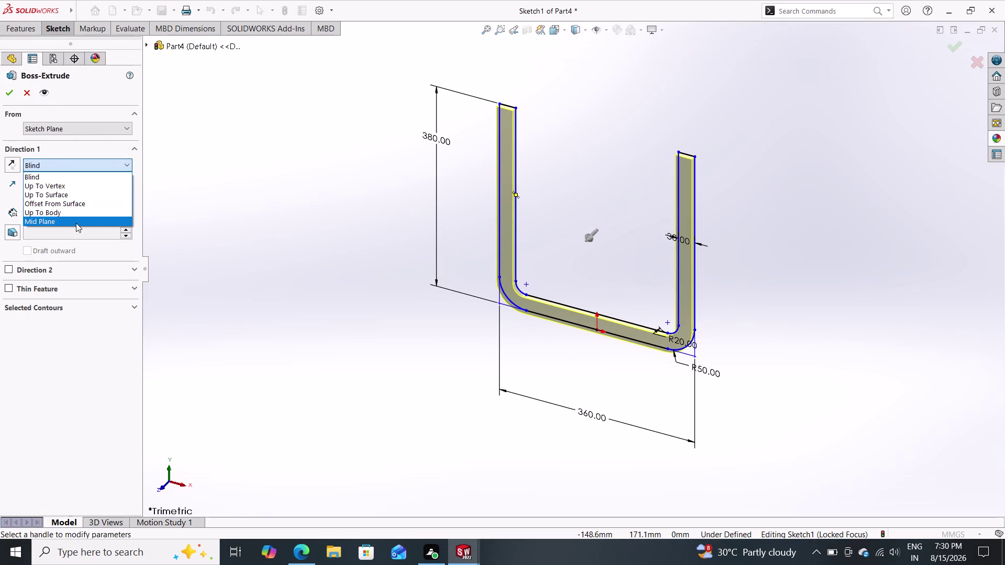
click(76, 224)
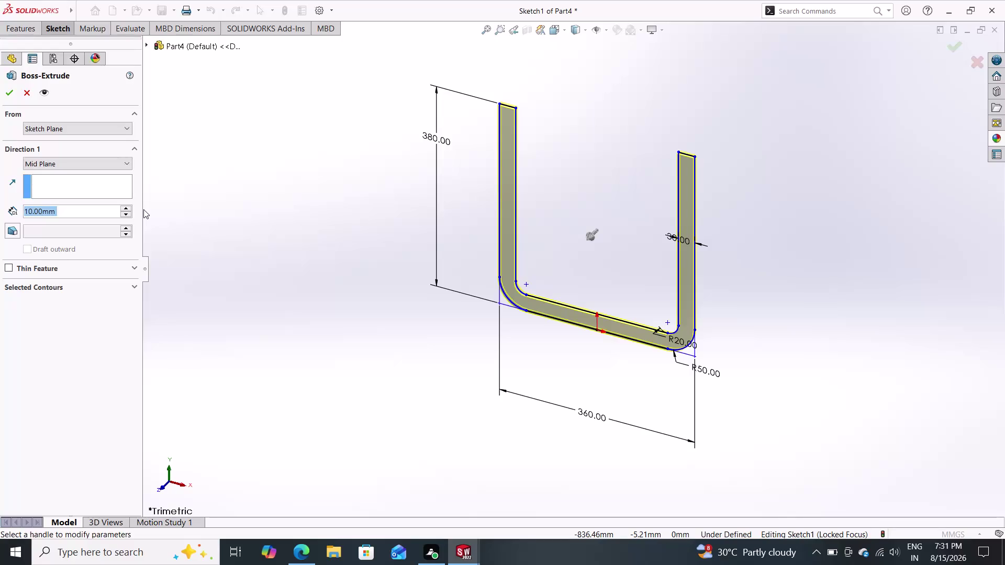
click(25, 96)
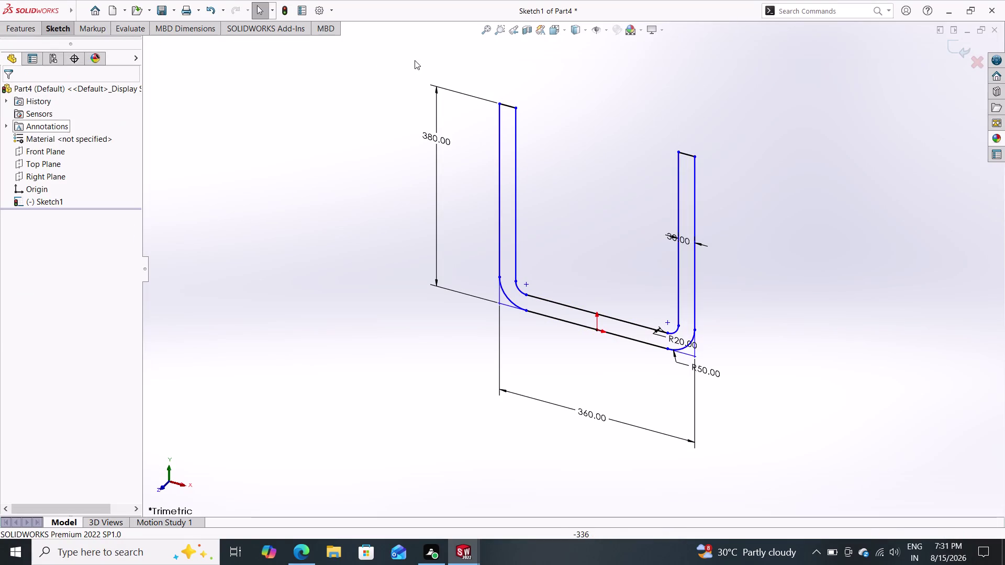
click(514, 27)
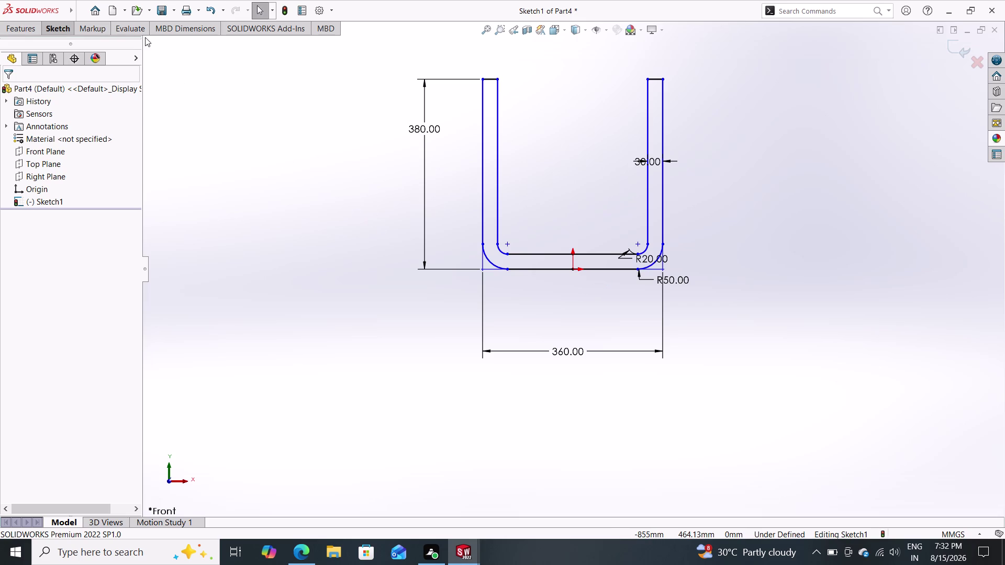
click(63, 29)
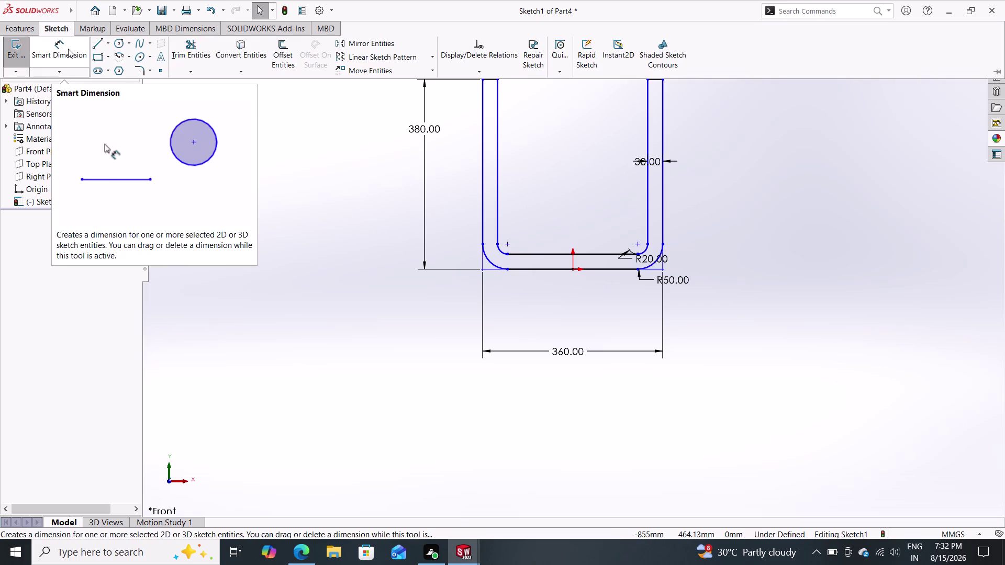
Dimension the origin to the left bottom corner at 180 mm, fully defining the sketch.
click(69, 48)
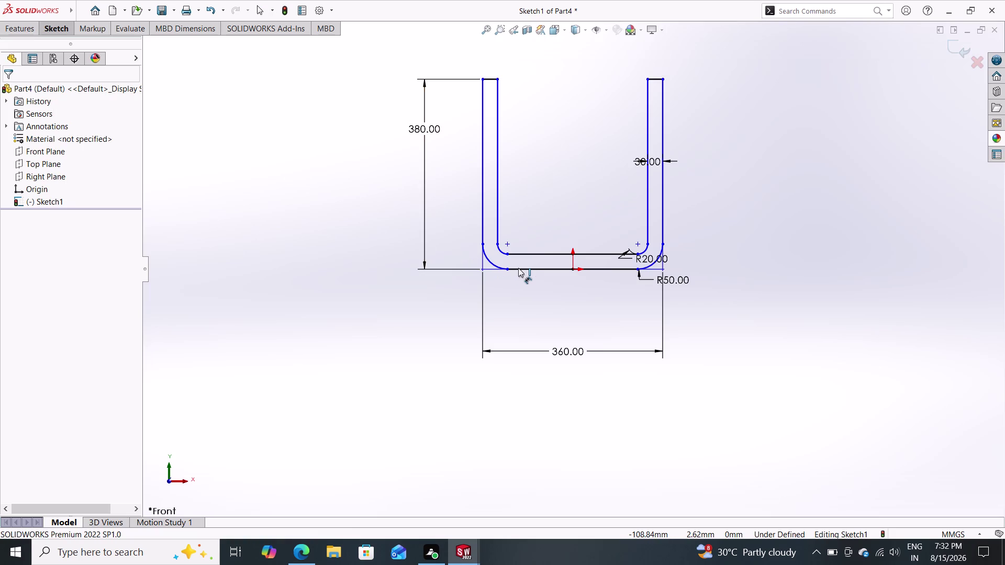
click(518, 268)
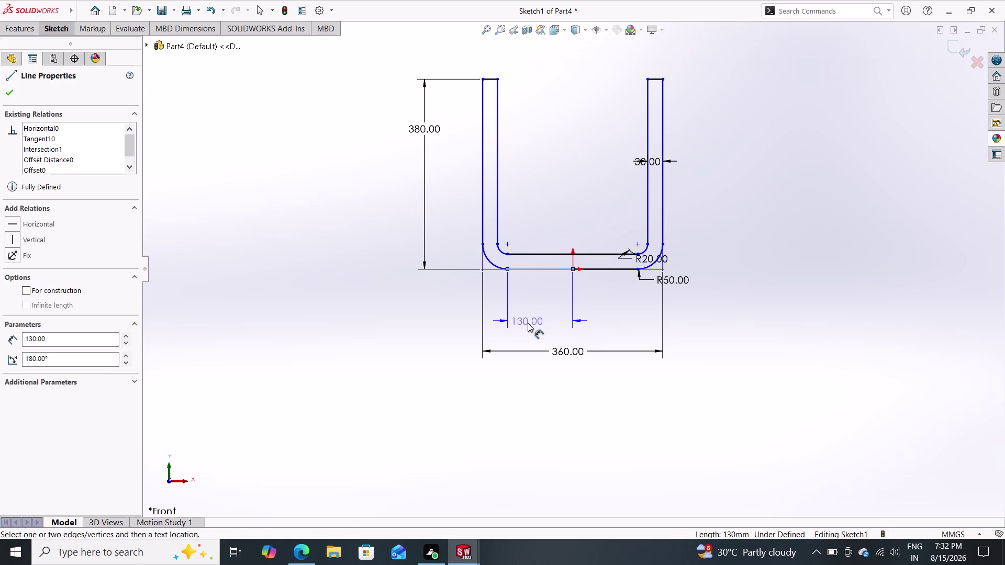
key(Escape)
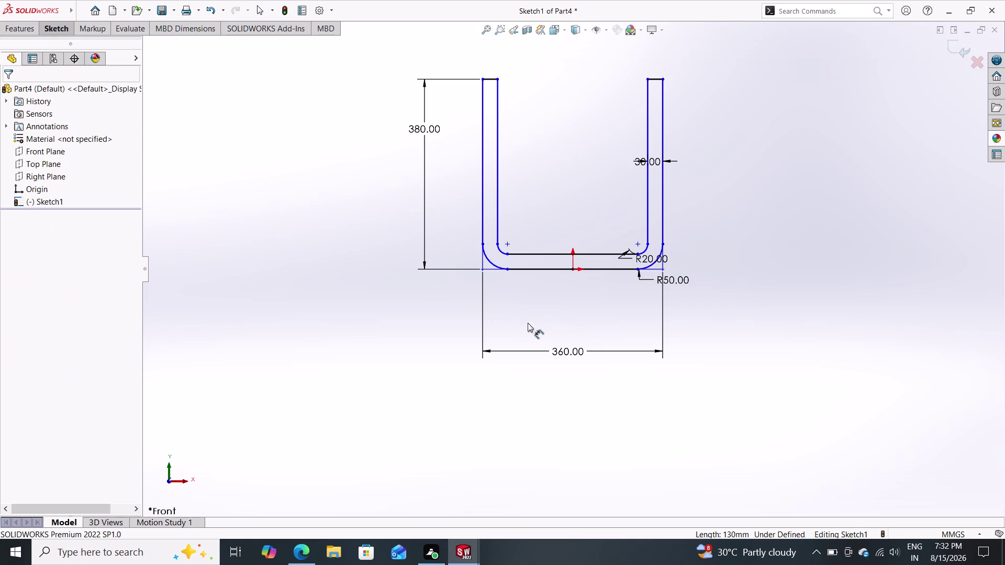
click(574, 270)
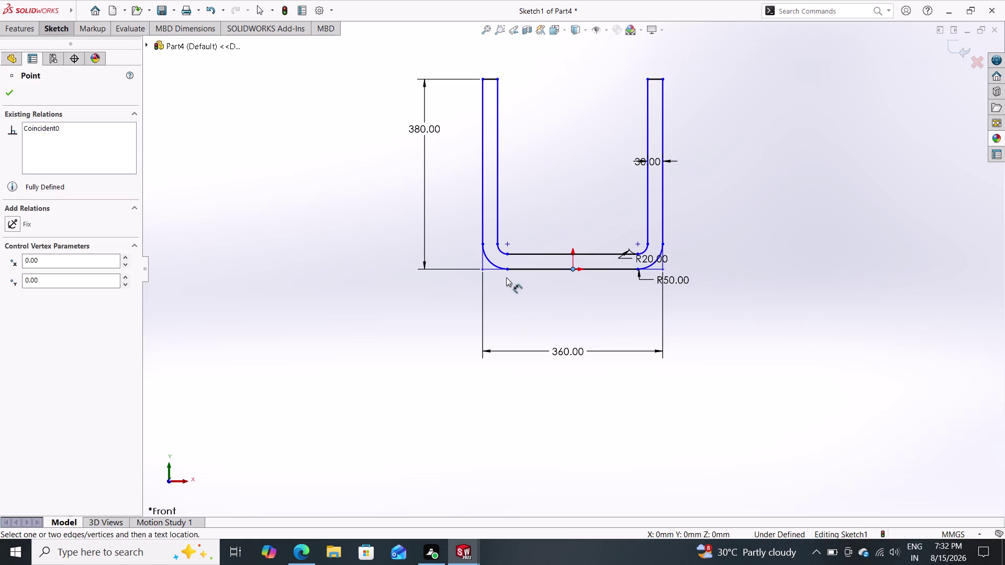
click(482, 270)
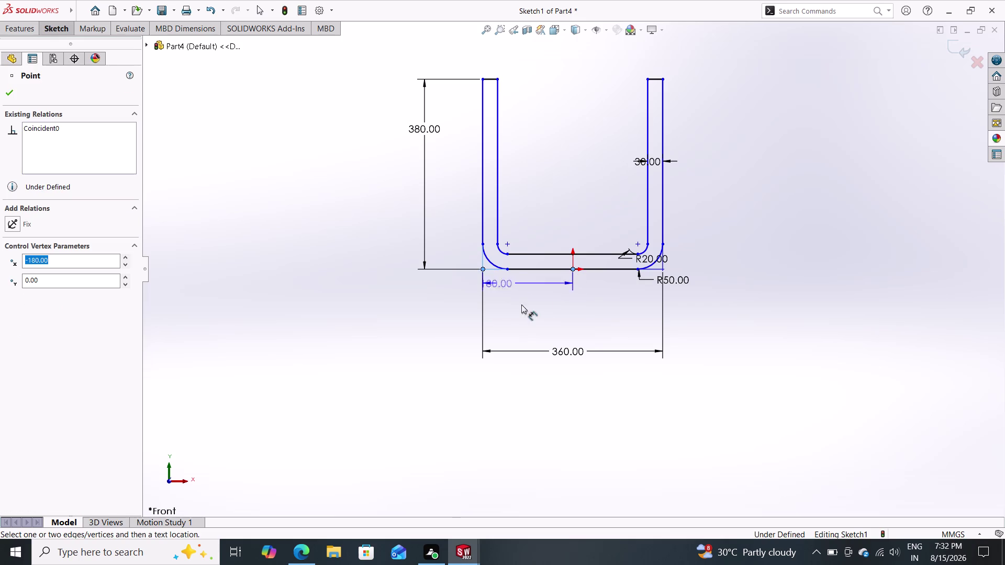
click(534, 322)
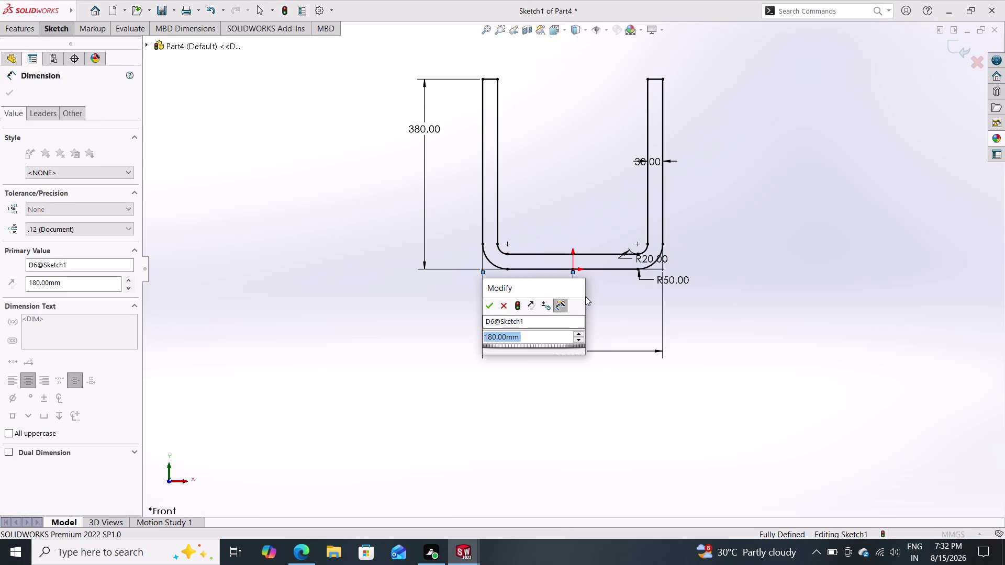
click(491, 305)
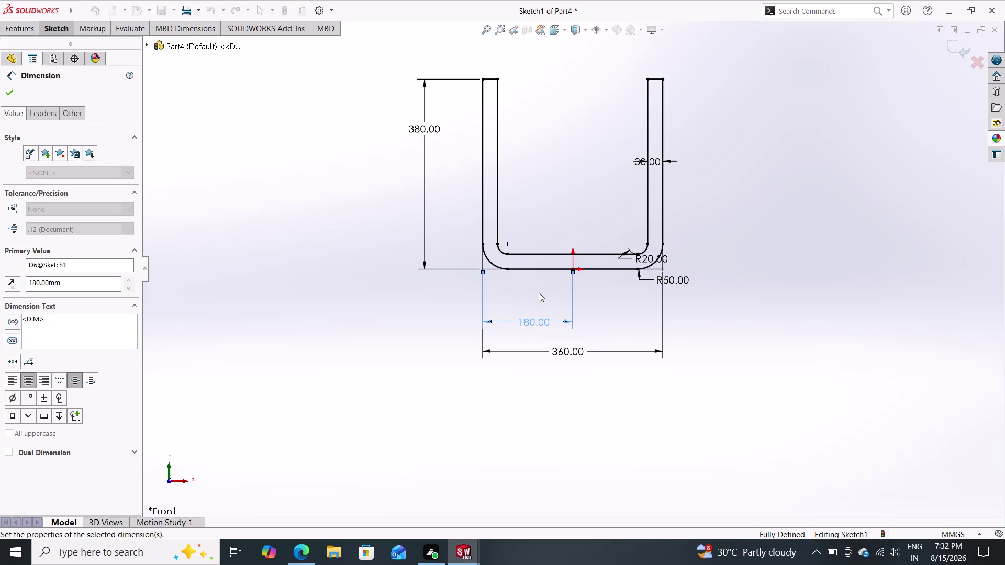